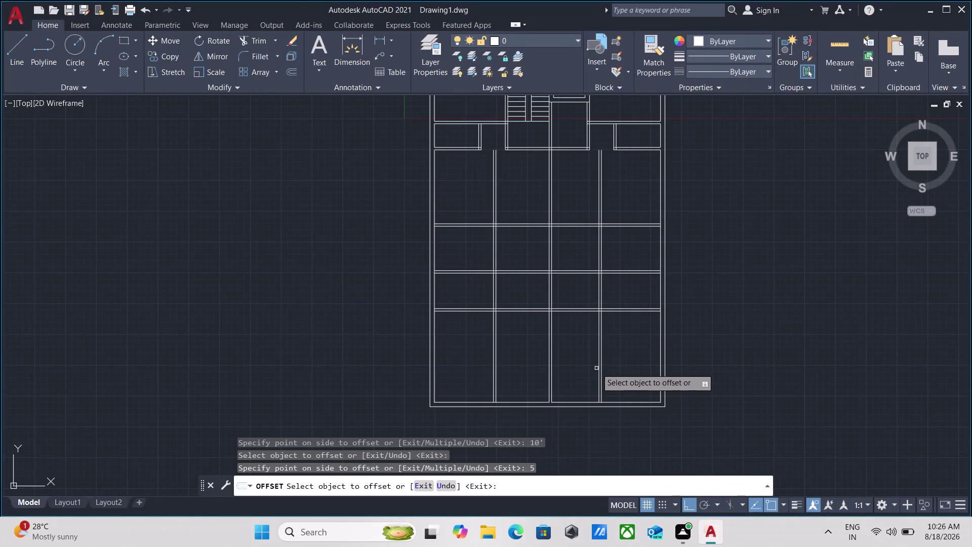
Pan and zoom to centre the central rooms, then cancel the running Offset command.
scroll(down, 3)
scroll(up, 3)
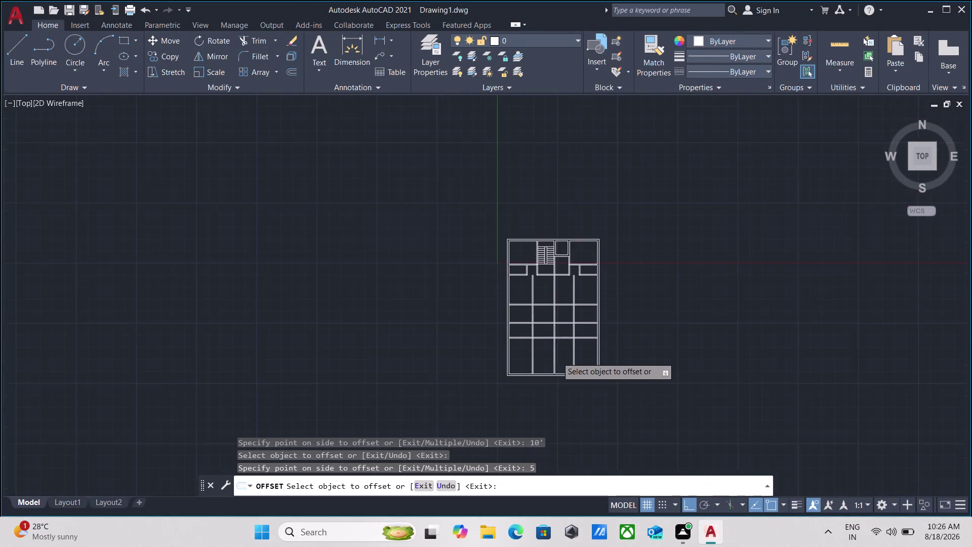
scroll(up, 3)
middle_drag(557, 357, 551, 385)
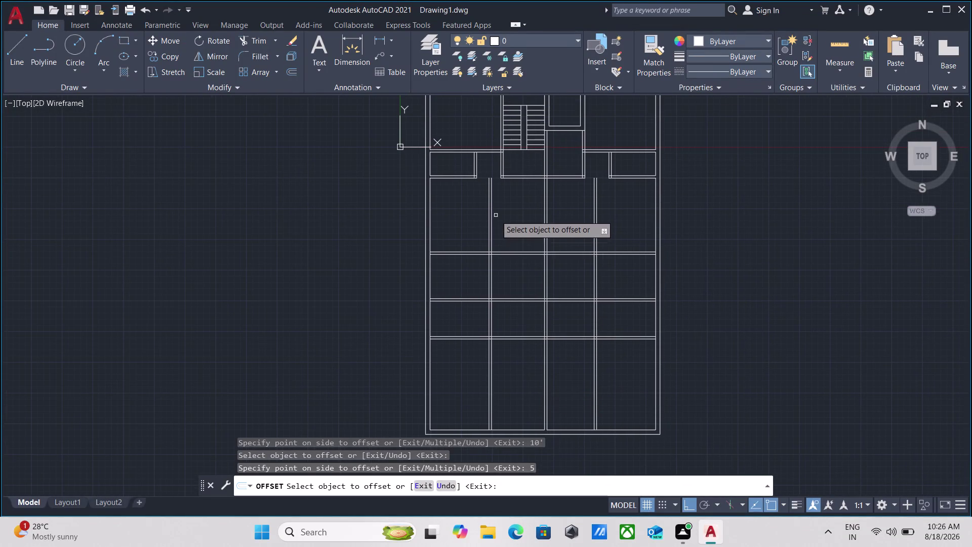
scroll(up, 3)
scroll(down, 3)
middle_drag(496, 216, 486, 236)
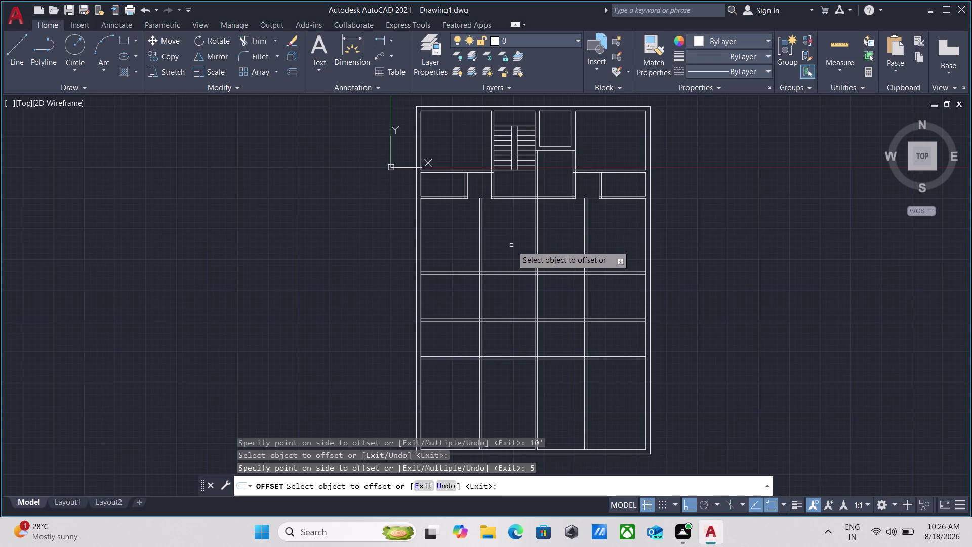
scroll(down, 3)
middle_drag(484, 243, 476, 255)
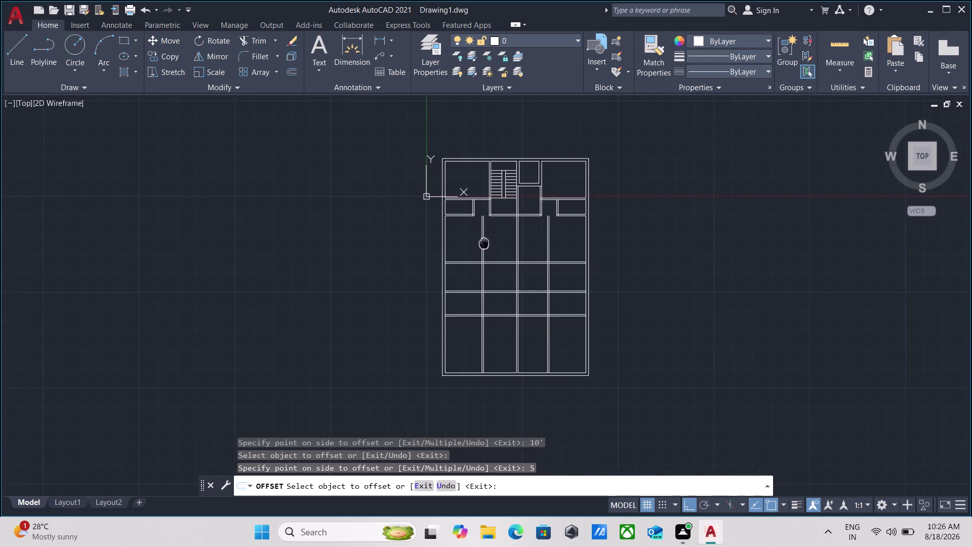
middle_drag(477, 255, 470, 265)
scroll(up, 3)
key(Escape)
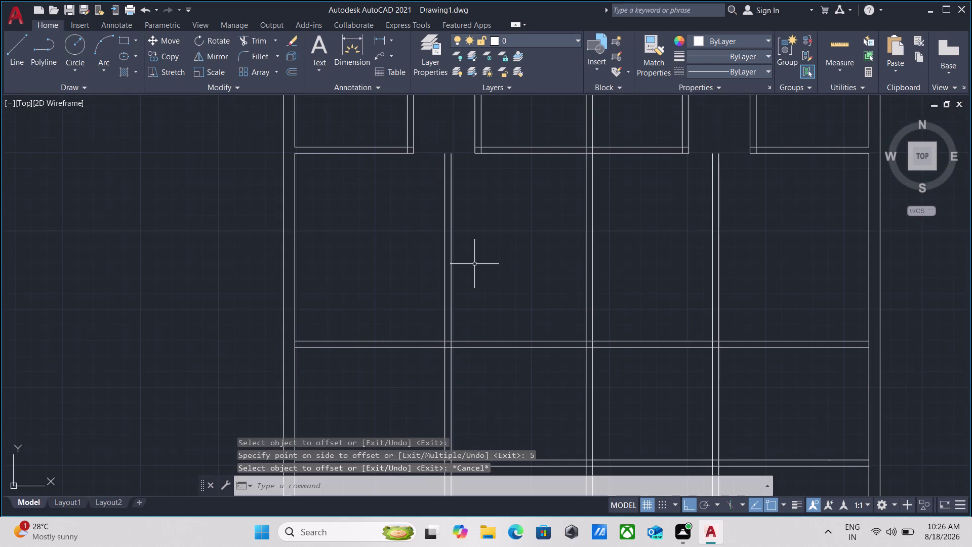
Start TRIM and fence-cut the left and right interior wall lines.
key(r)
key(BackSpace)
key(BackSpace)
text(tr)
key(Return)
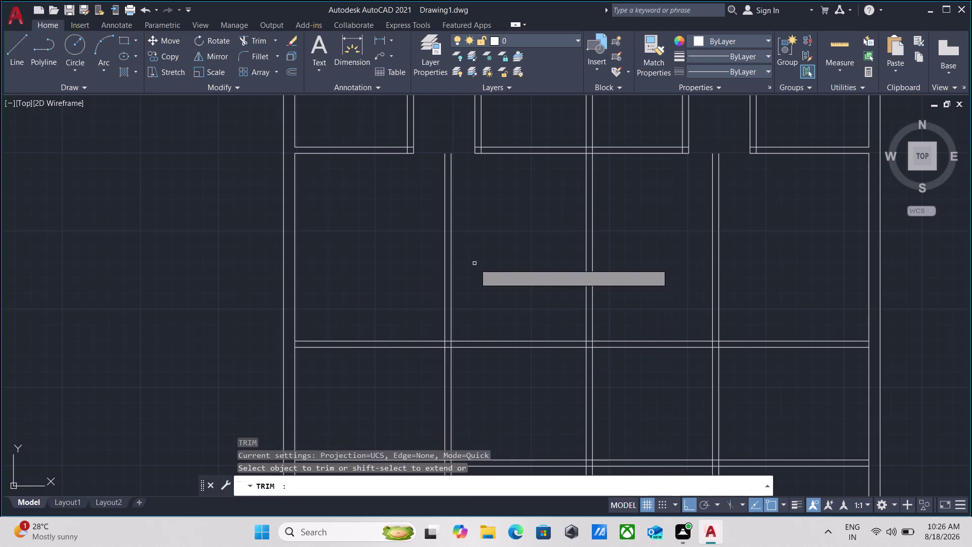
click(475, 263)
click(404, 264)
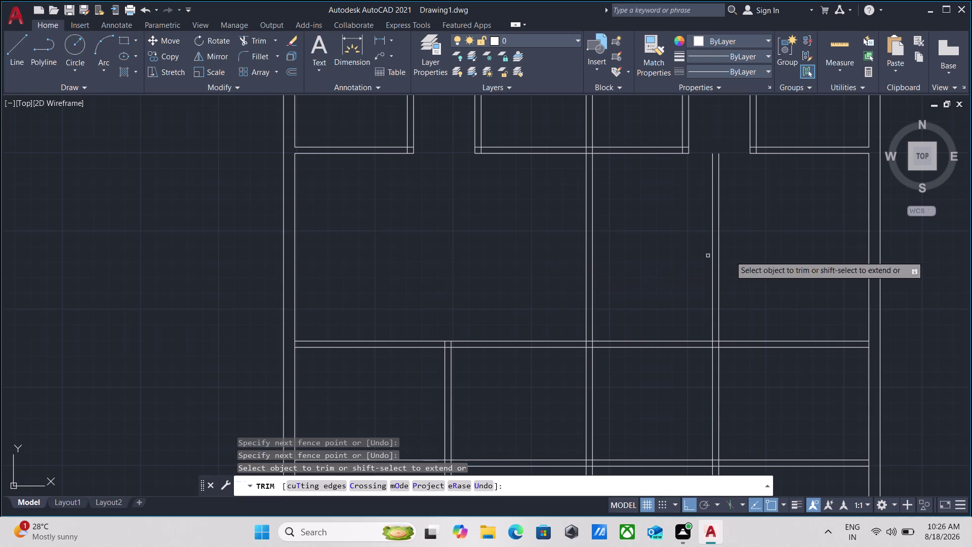
click(762, 255)
click(673, 258)
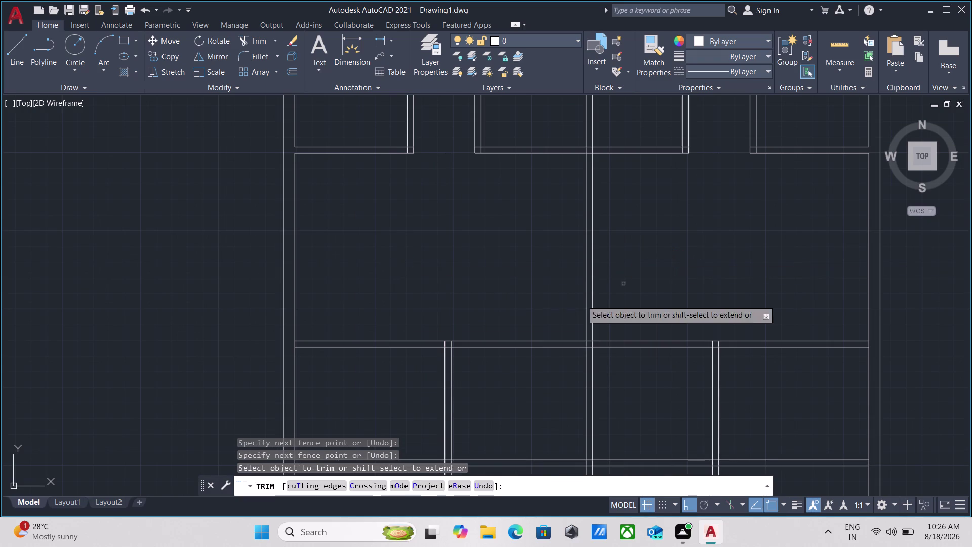
Trim the crossing line in the central room and the junction overlap below, then end Trim.
middle_drag(413, 288, 439, 225)
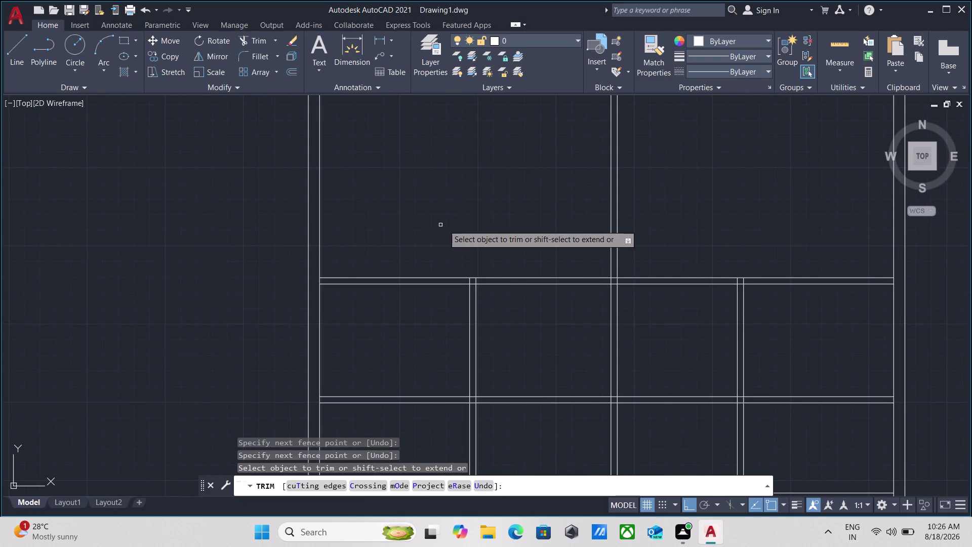
scroll(down, 3)
middle_drag(492, 227, 496, 247)
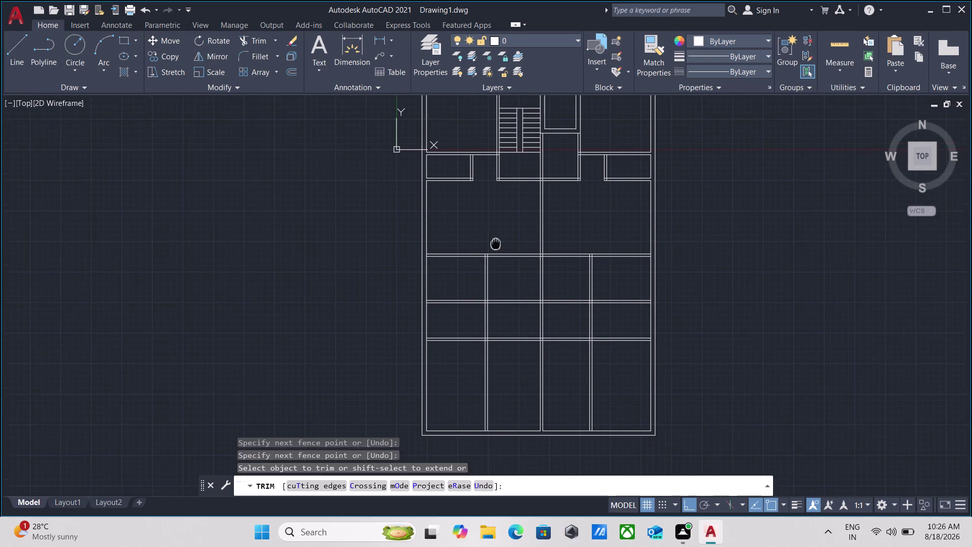
middle_drag(497, 247, 500, 258)
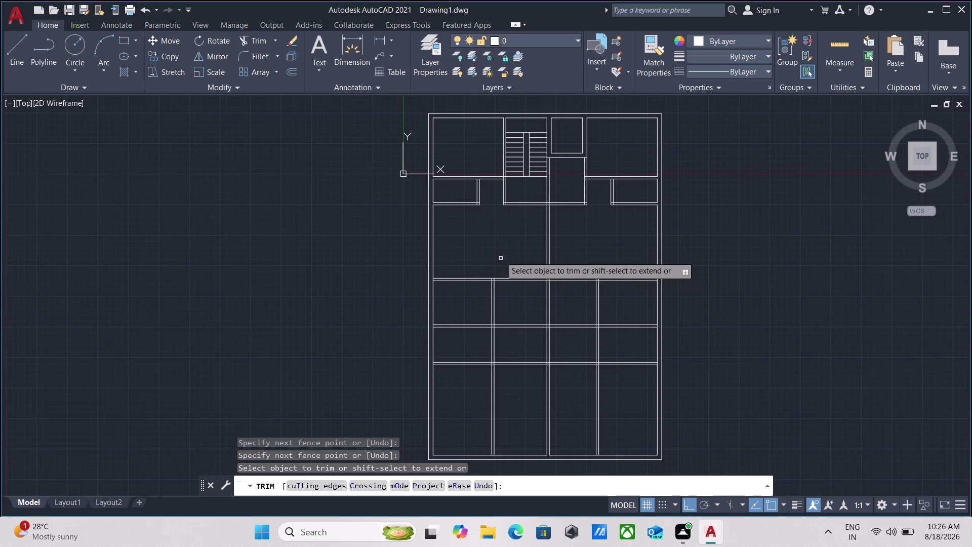
scroll(up, 3)
middle_drag(500, 221, 500, 230)
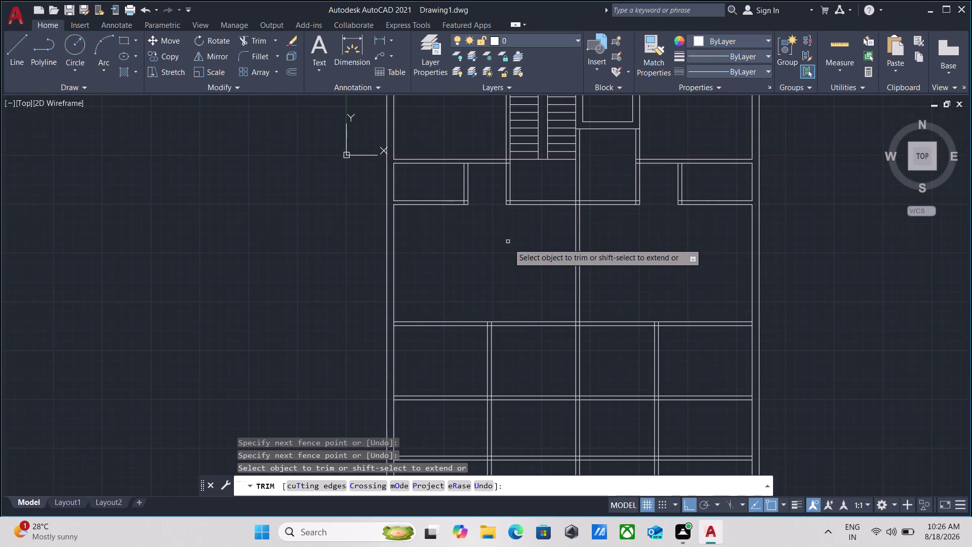
click(520, 302)
click(517, 350)
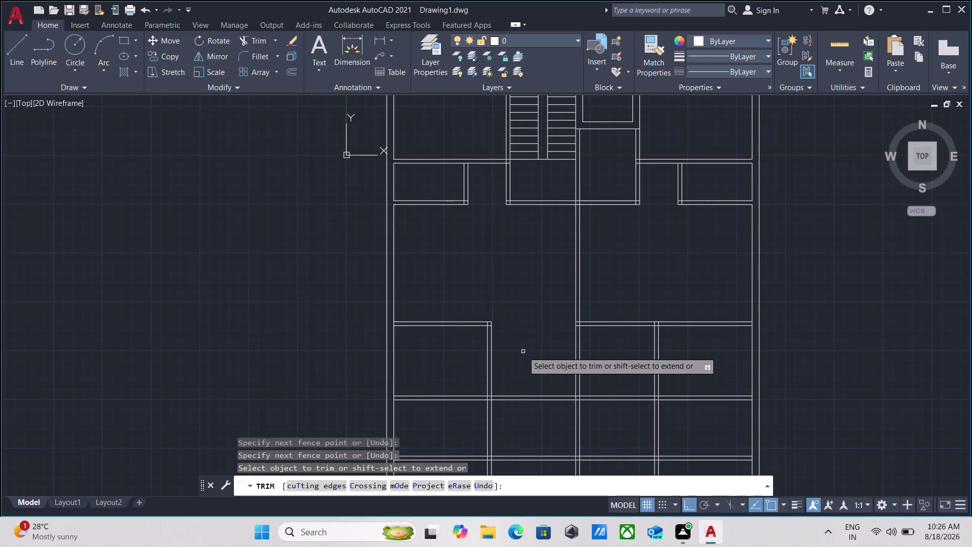
middle_drag(523, 352, 523, 267)
key(Escape)
scroll(up, 3)
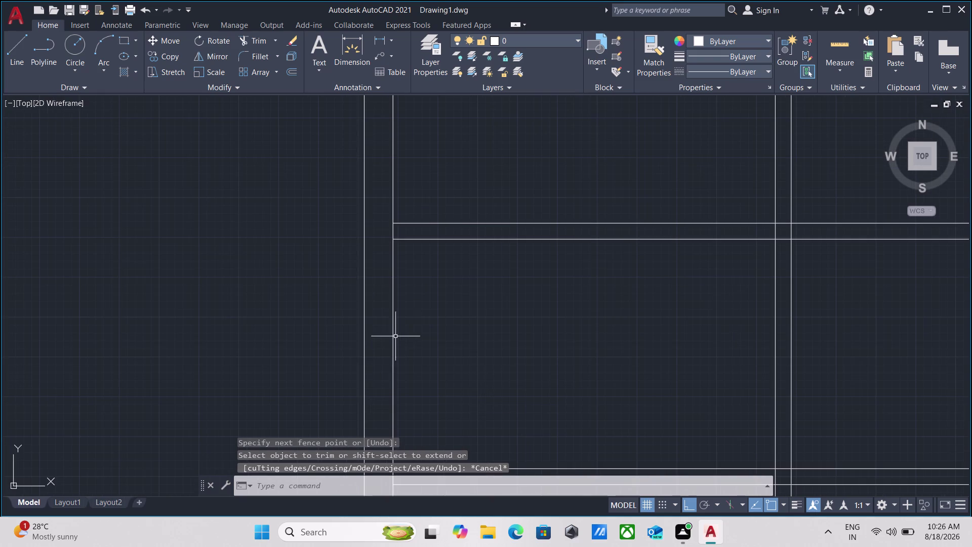
Trim both overlapping segments at the first left-side wall junction.
click(413, 331)
key(Escape)
scroll(down, 3)
scroll(down, 3)
middle_click(421, 327)
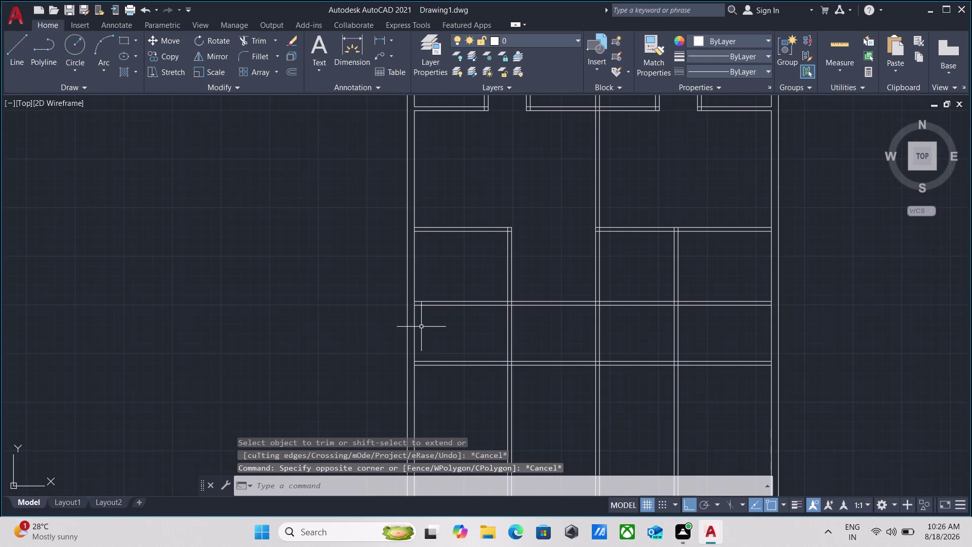
text(tr)
key(Return)
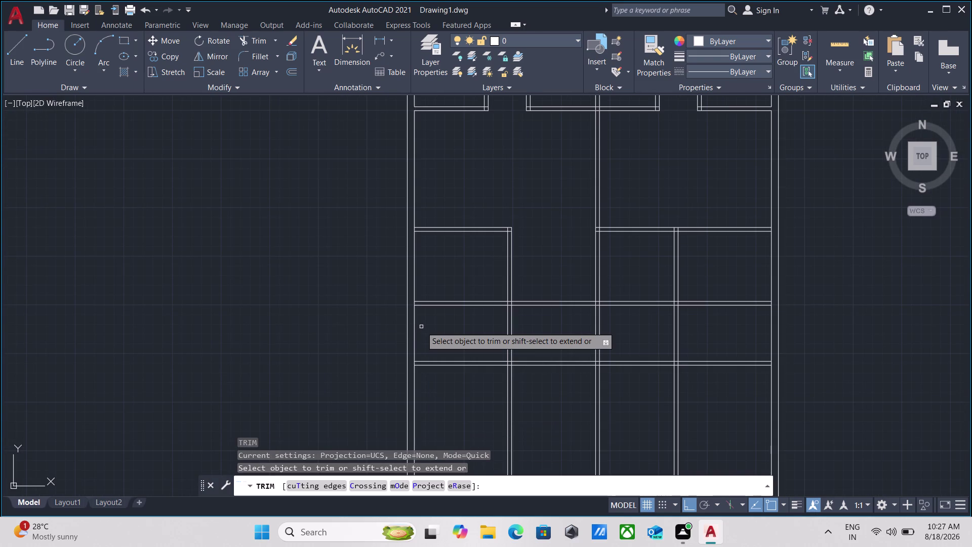
scroll(up, 3)
scroll(up, 3)
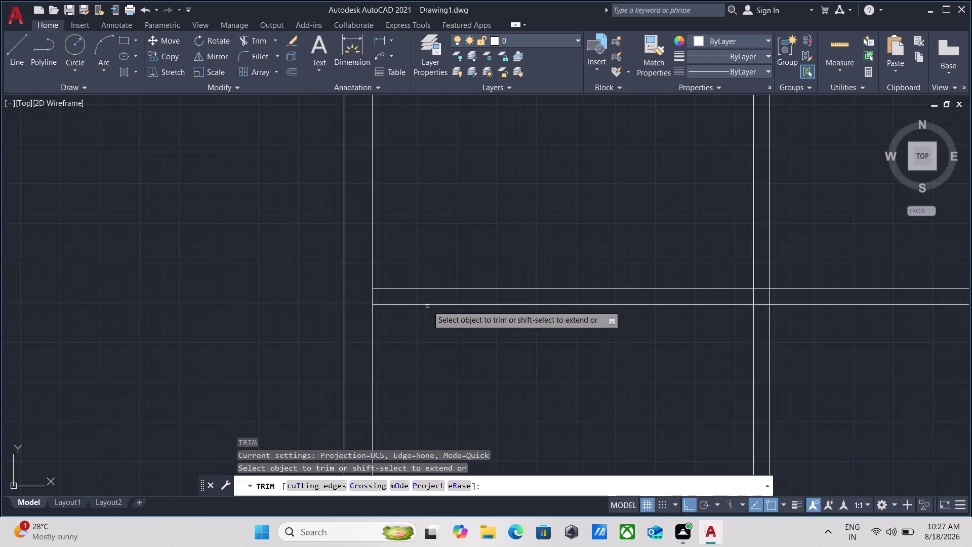
scroll(up, 3)
click(309, 296)
click(214, 286)
key(Escape)
Trim both overlapping segments at the next left-side wall junction.
scroll(down, 3)
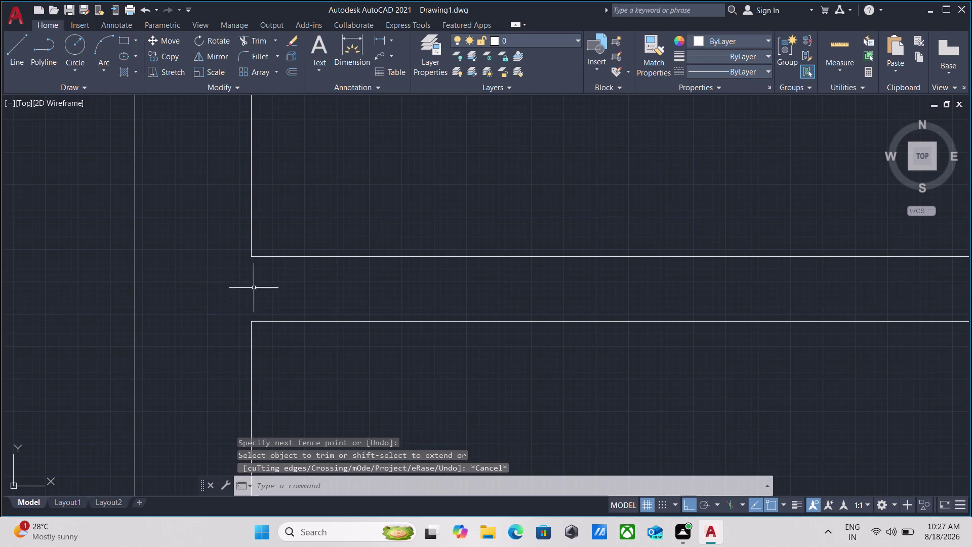
scroll(down, 3)
middle_drag(347, 380, 375, 260)
scroll(up, 3)
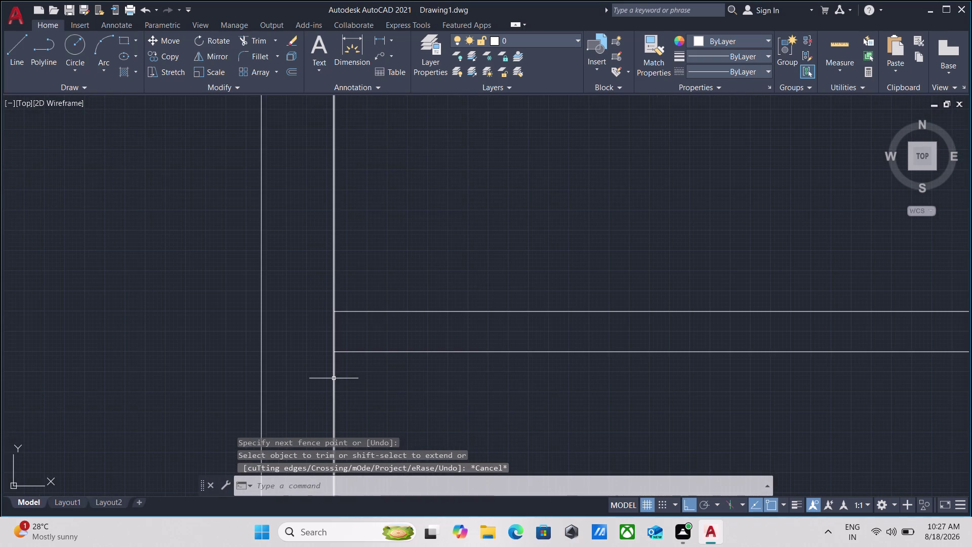
text(tr)
key(Return)
scroll(up, 3)
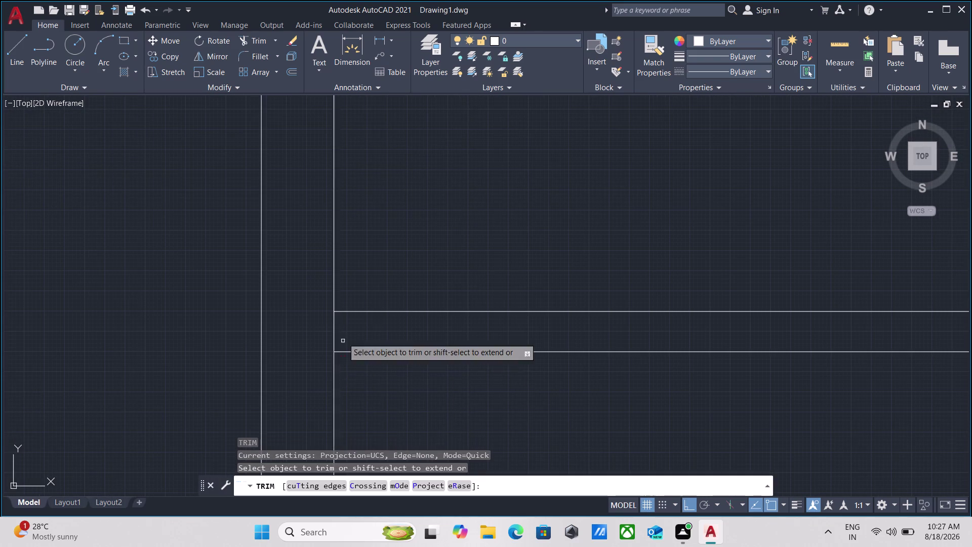
click(343, 327)
click(254, 314)
key(Escape)
Select lines beside the left wall and begin an offset, picking the distance's first point.
scroll(down, 3)
middle_drag(423, 215, 413, 244)
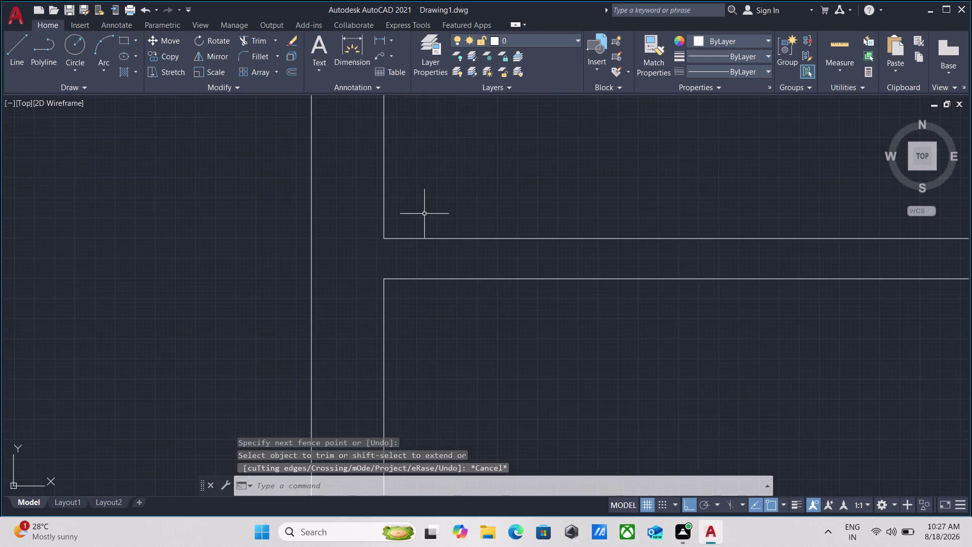
middle_drag(412, 243, 410, 266)
scroll(down, 3)
scroll(down, 3)
middle_drag(423, 239, 390, 330)
click(387, 312)
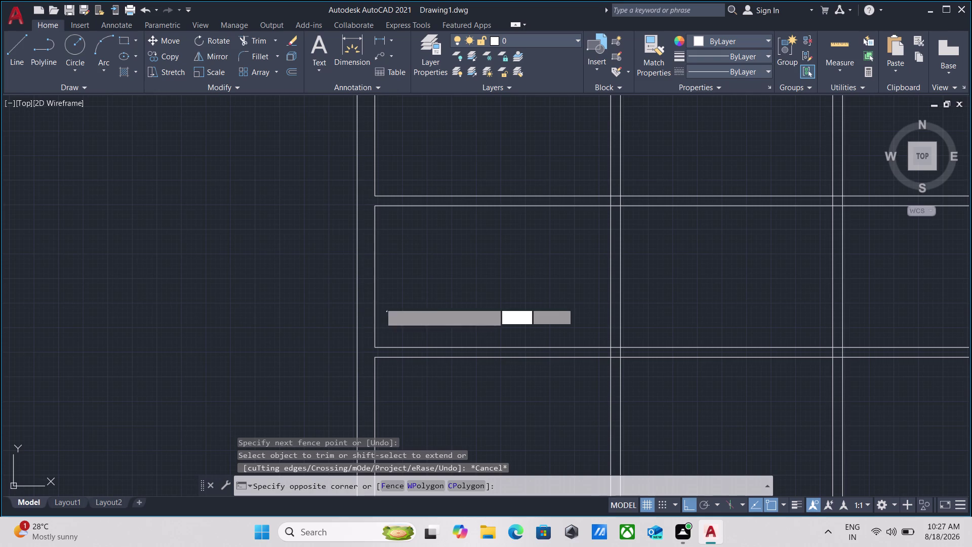
click(369, 282)
key(o)
key(Return)
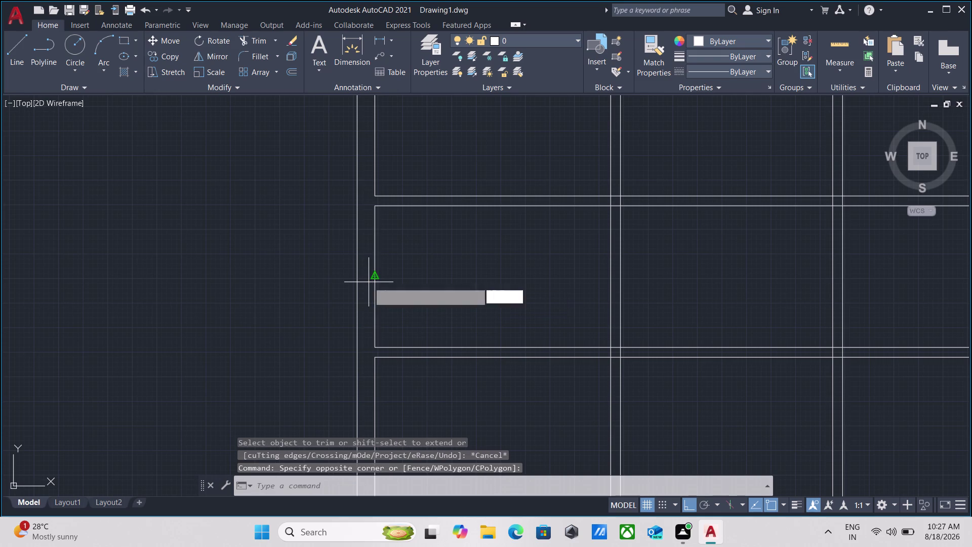
click(376, 276)
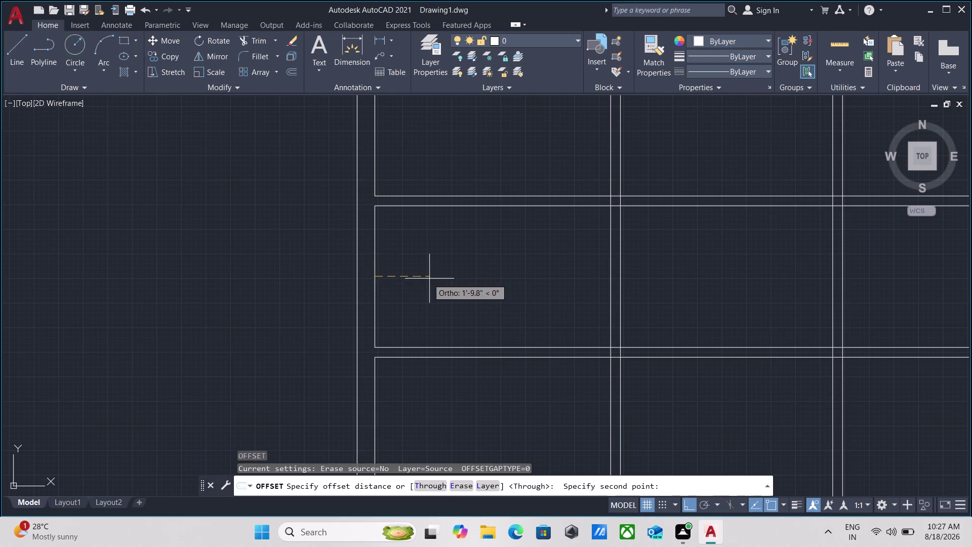
click(430, 279)
key(6)
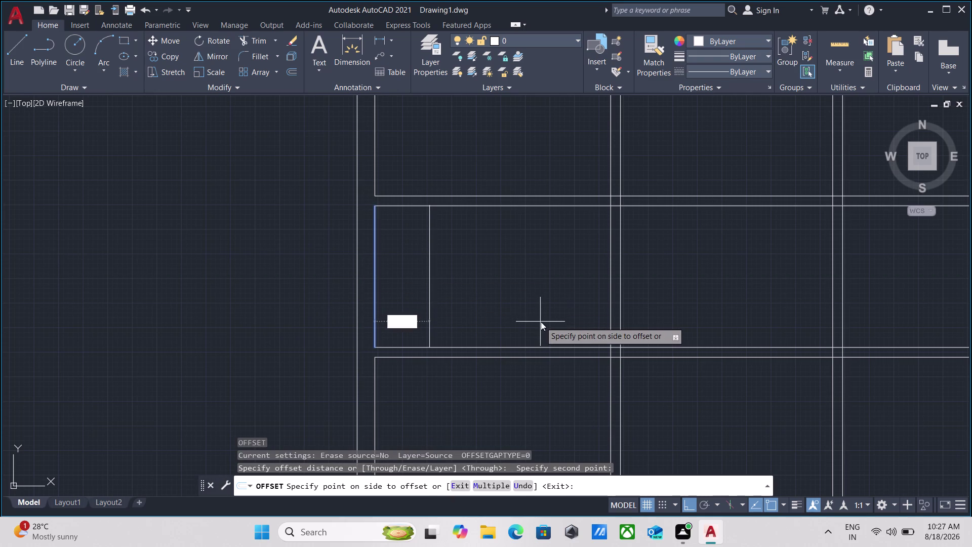
key(apostrophe)
key(Return)
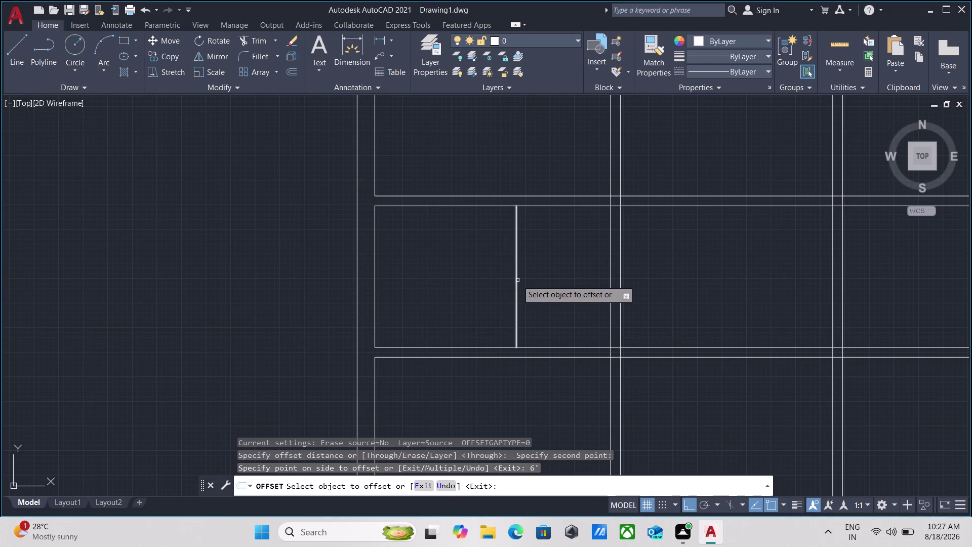
click(518, 280)
key(5)
key(Return)
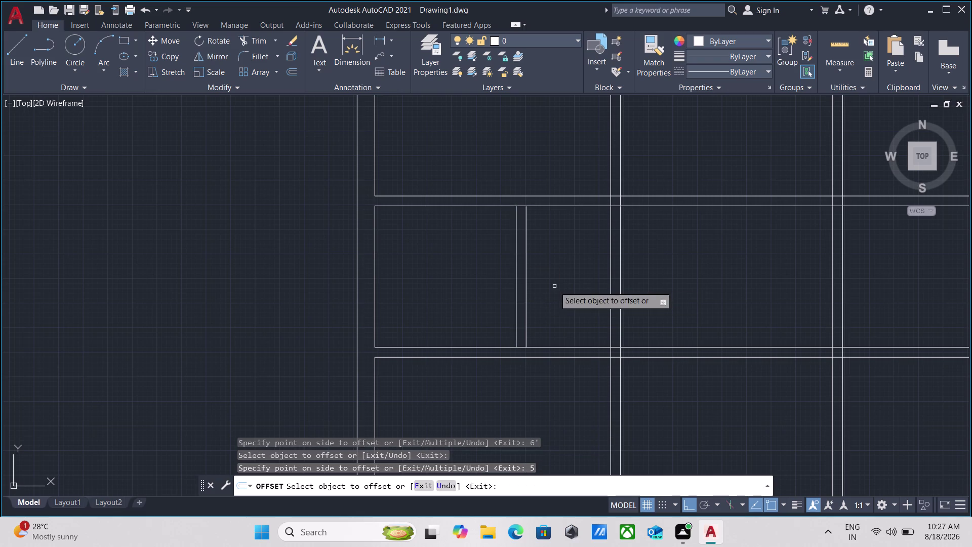
middle_drag(541, 281, 529, 303)
scroll(down, 3)
middle_drag(530, 301, 492, 314)
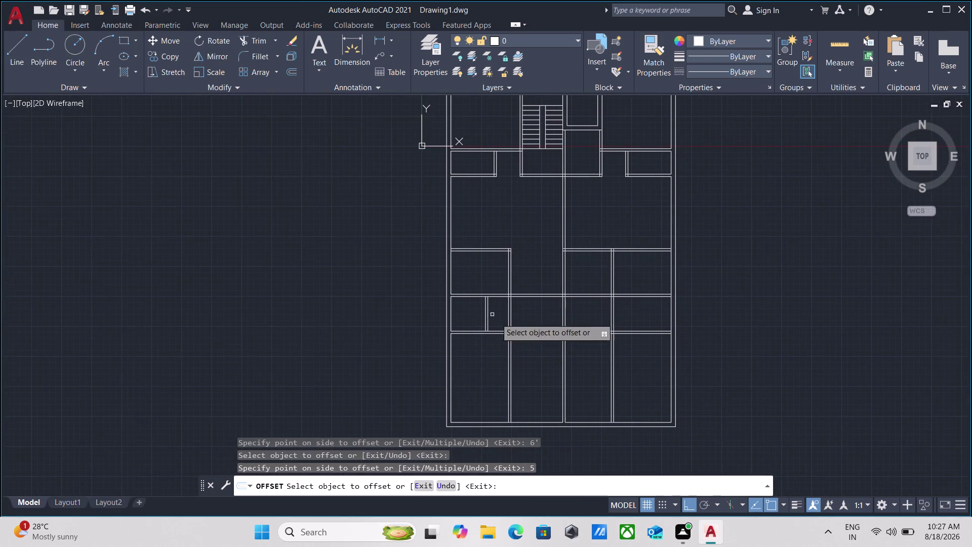
scroll(up, 3)
middle_drag(662, 305, 629, 312)
key(Escape)
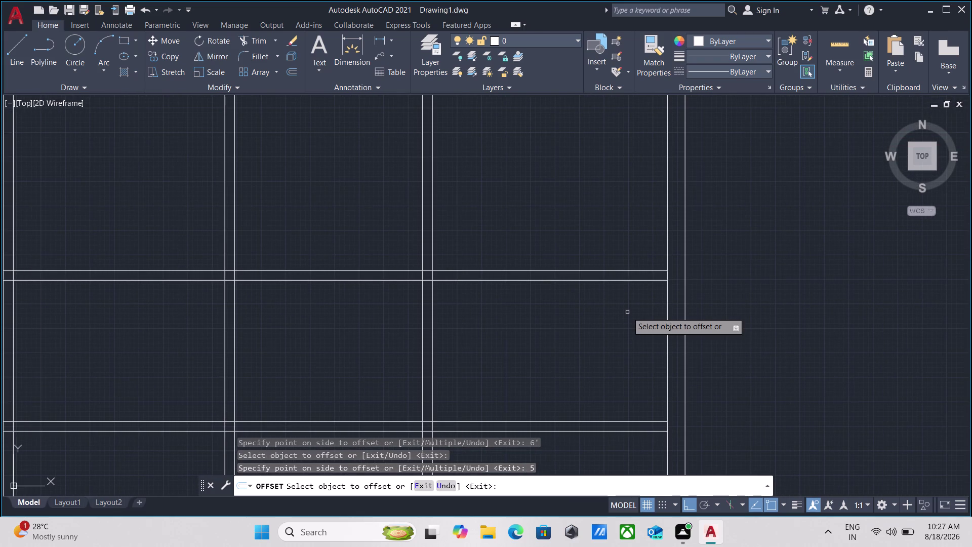
text(tr)
key(Return)
scroll(up, 3)
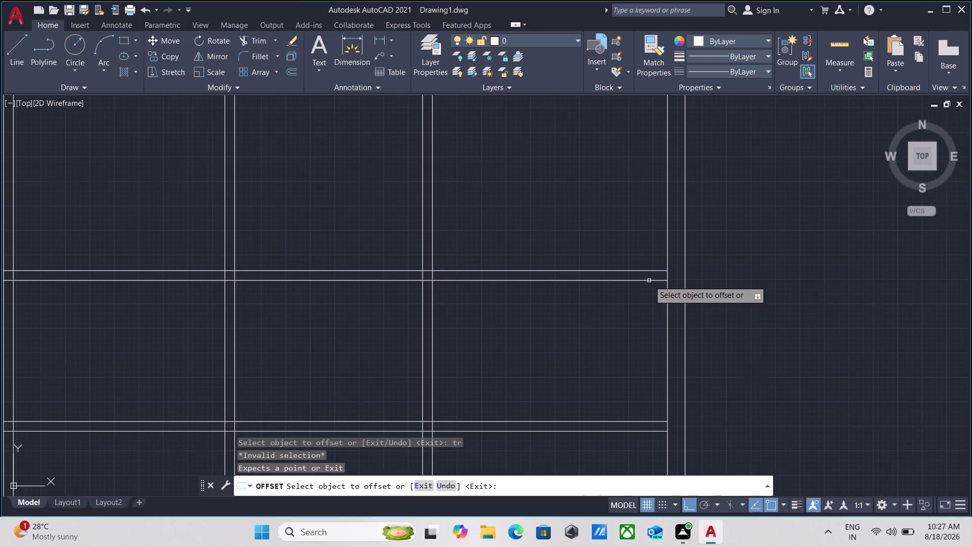
scroll(up, 3)
click(798, 239)
click(707, 238)
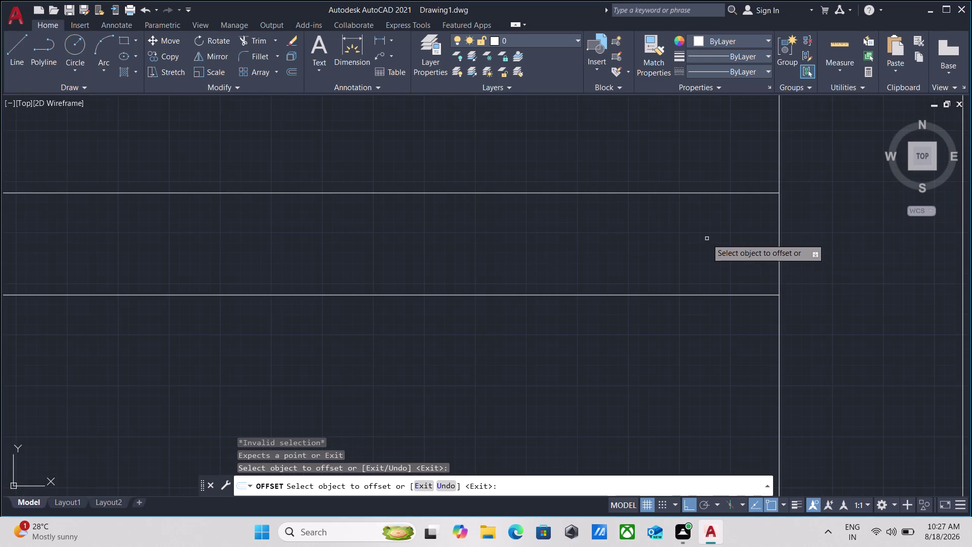
click(722, 238)
key(Escape)
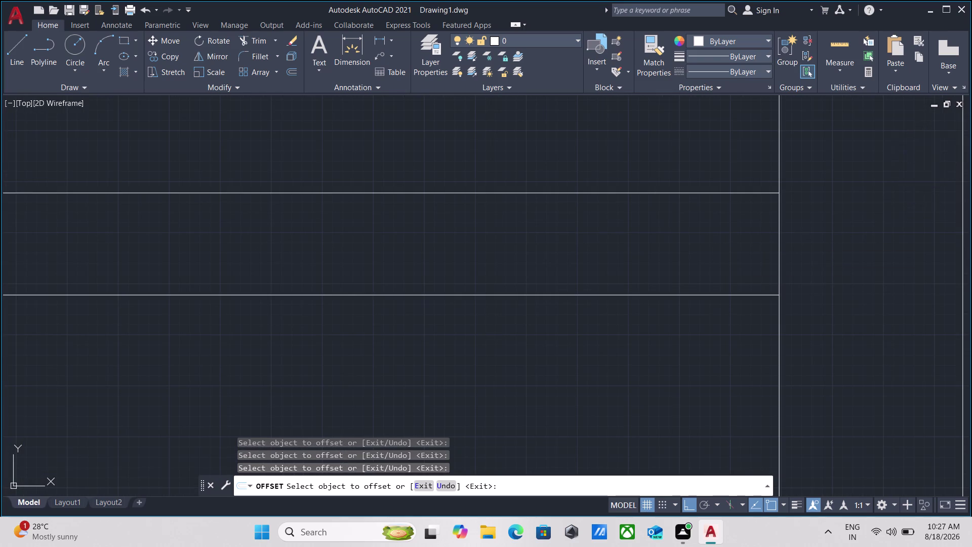
scroll(down, 3)
scroll(down, 3)
scroll(down, 3)
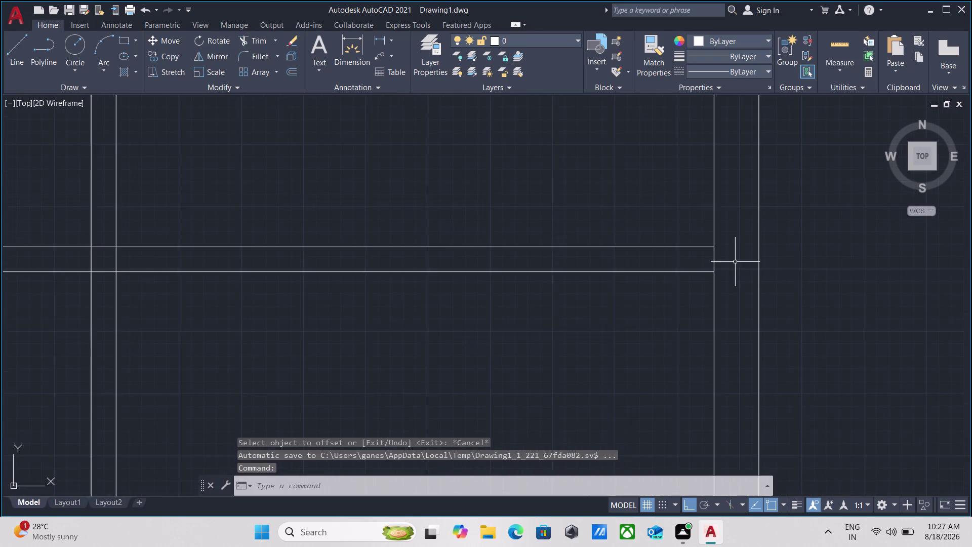
Attempt fence trims across the wall lines near the wall ends, then cancel.
scroll(down, 3)
scroll(up, 3)
scroll(up, 3)
middle_drag(678, 297, 612, 325)
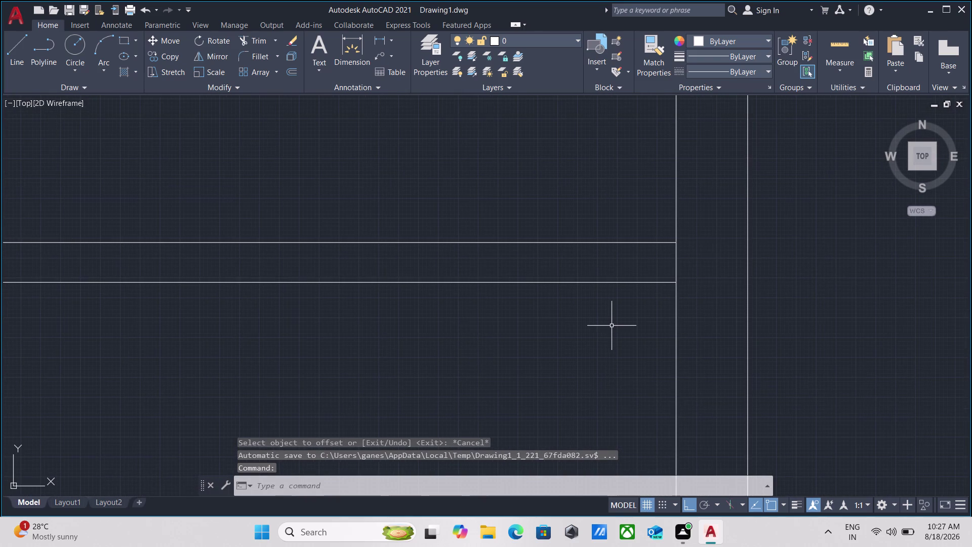
text(tr)
key(Return)
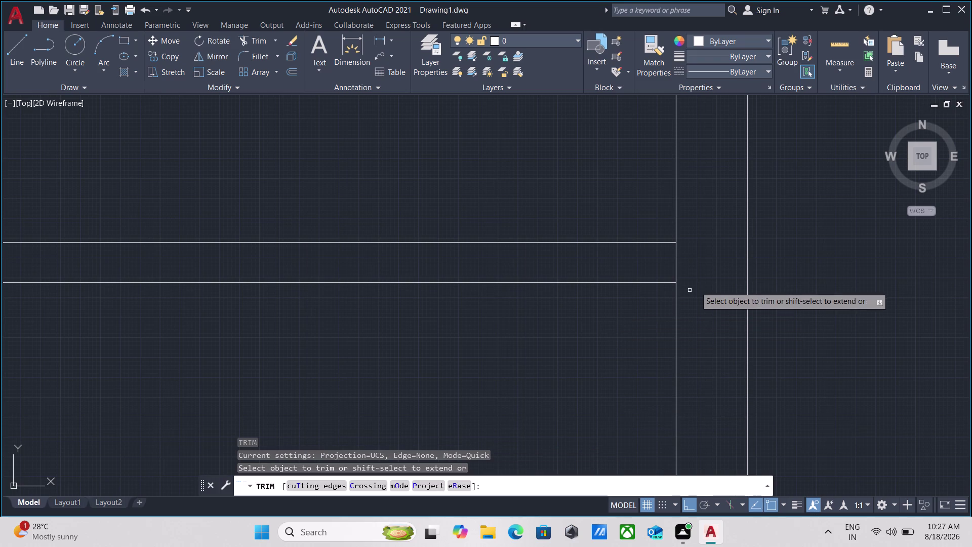
click(690, 260)
click(636, 262)
scroll(down, 3)
scroll(down, 3)
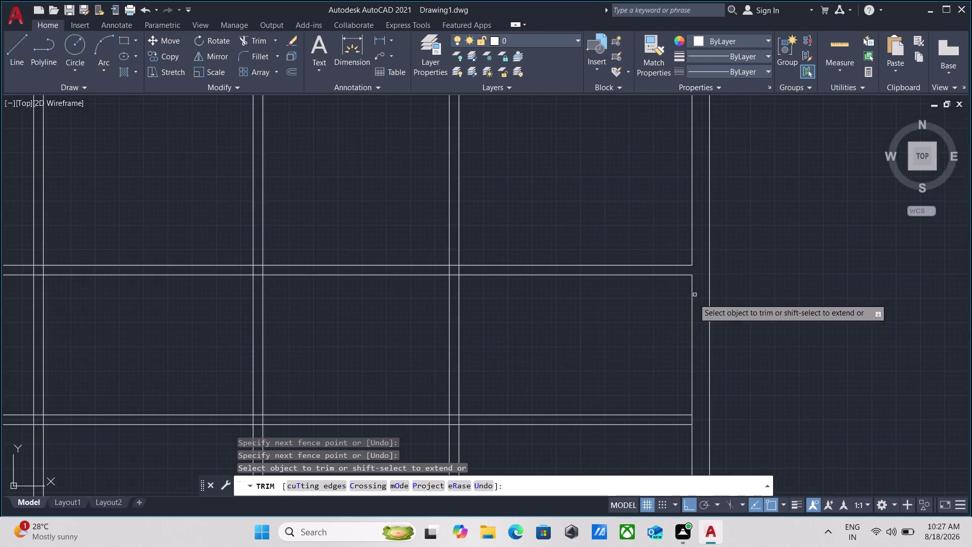
scroll(up, 3)
scroll(up, 3)
click(763, 340)
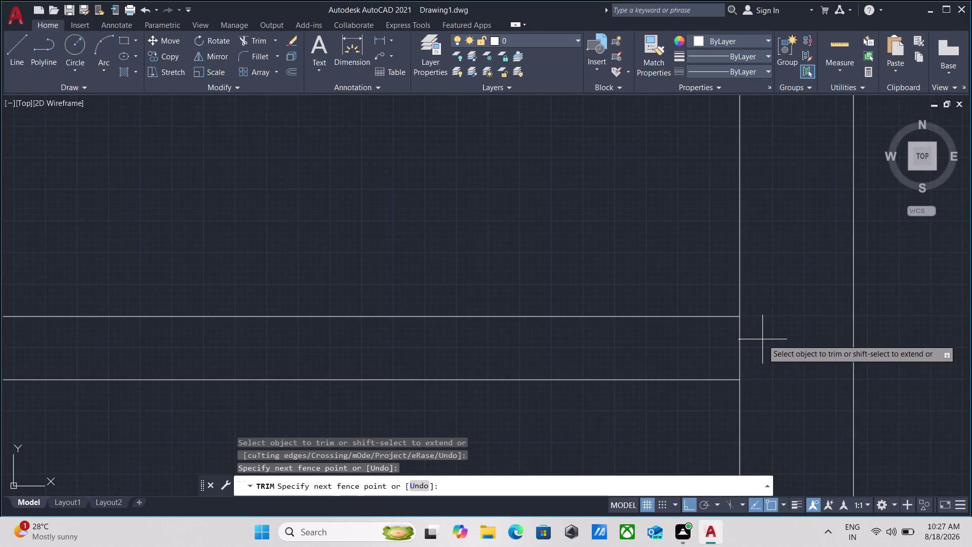
click(689, 347)
key(Escape)
Select the vertical wall end line to offset from.
scroll(down, 3)
scroll(down, 3)
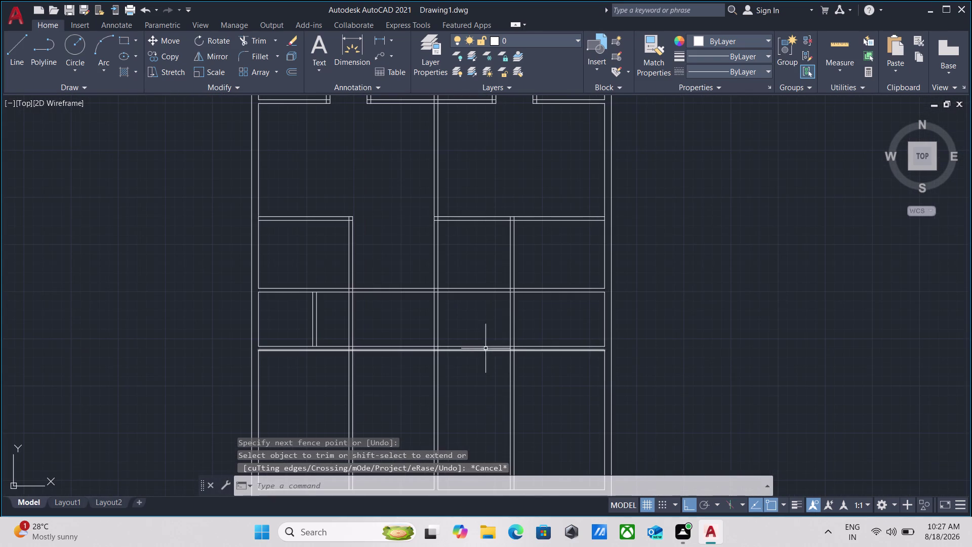
scroll(up, 3)
scroll(up, 3)
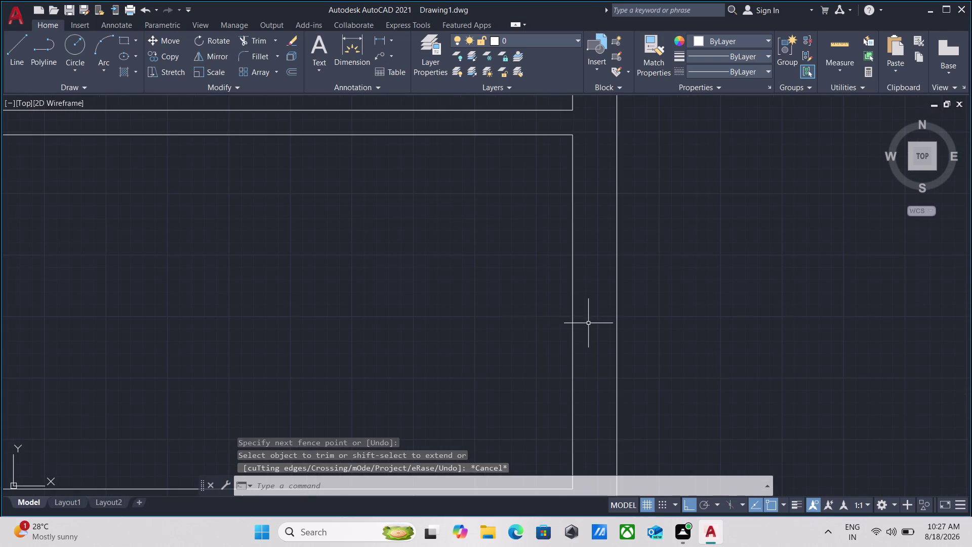
click(589, 323)
click(498, 299)
scroll(down, 3)
middle_drag(434, 317, 460, 327)
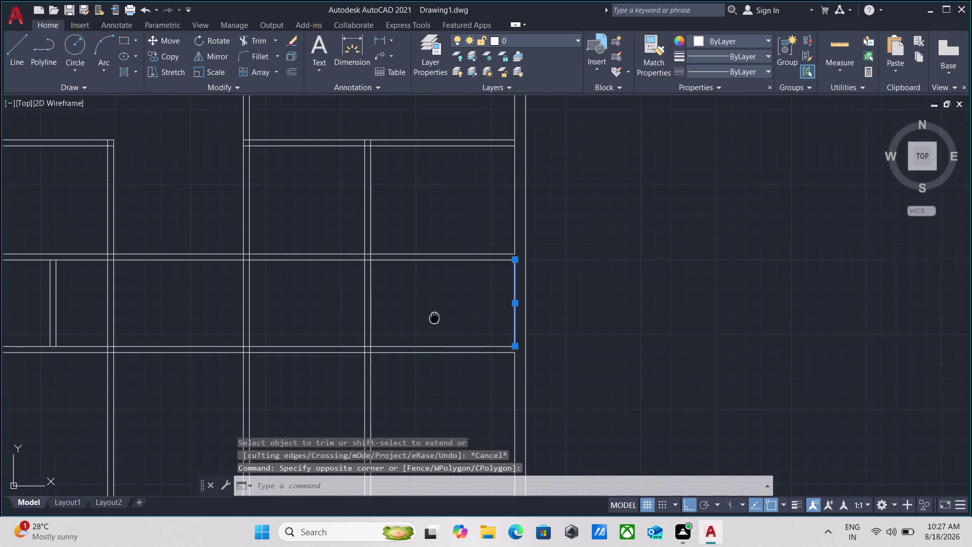
middle_drag(459, 326, 460, 327)
Offset the wall end line 6' left, then offset that jamb line 5 further left.
key(o)
key(Return)
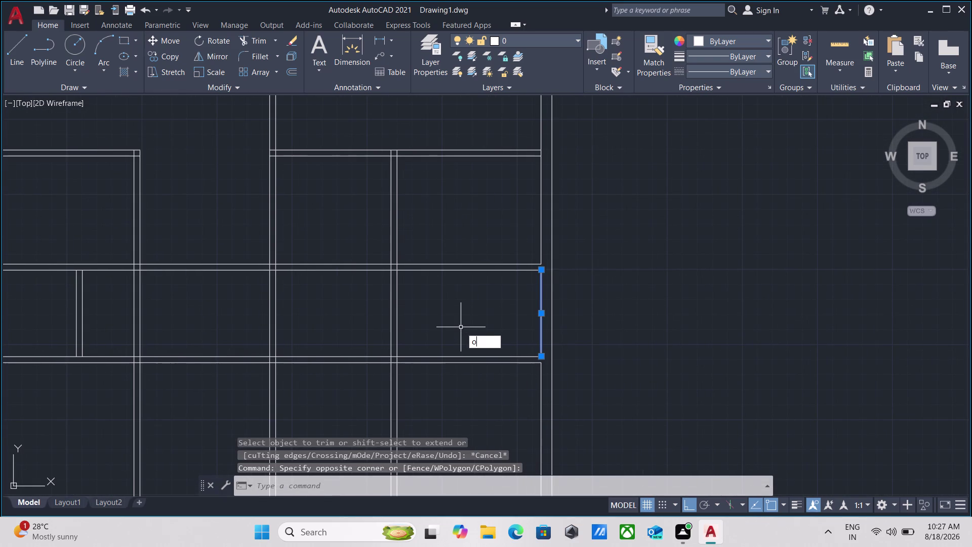
click(541, 306)
click(476, 315)
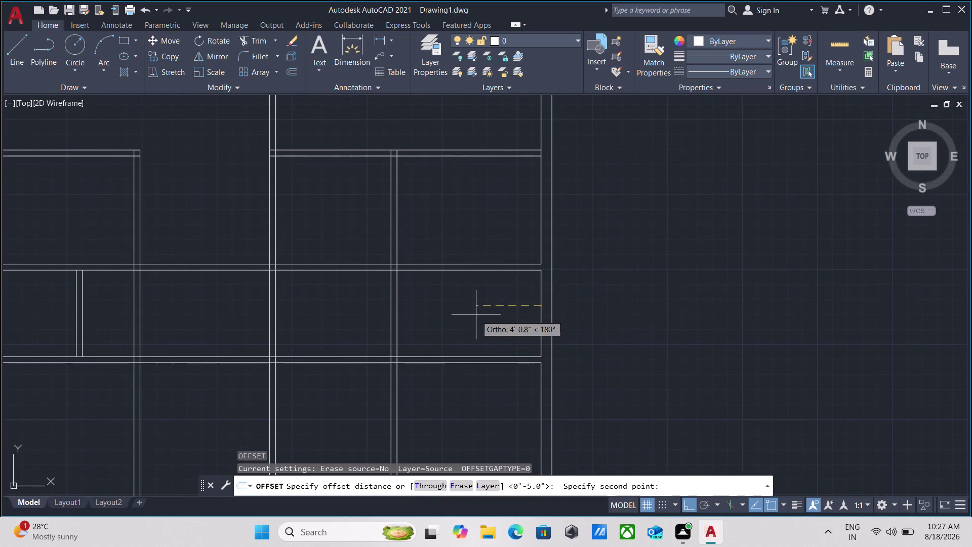
text(6)
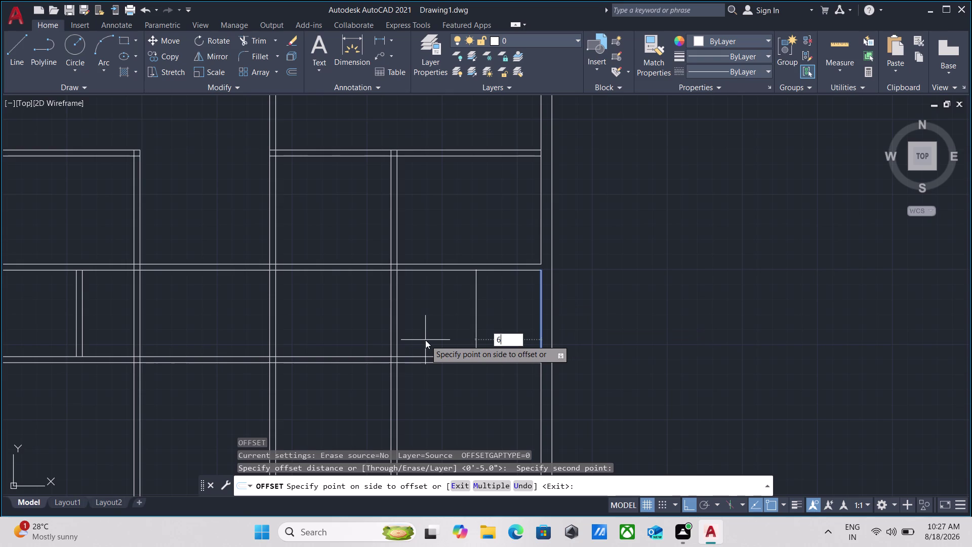
text(')
key(Return)
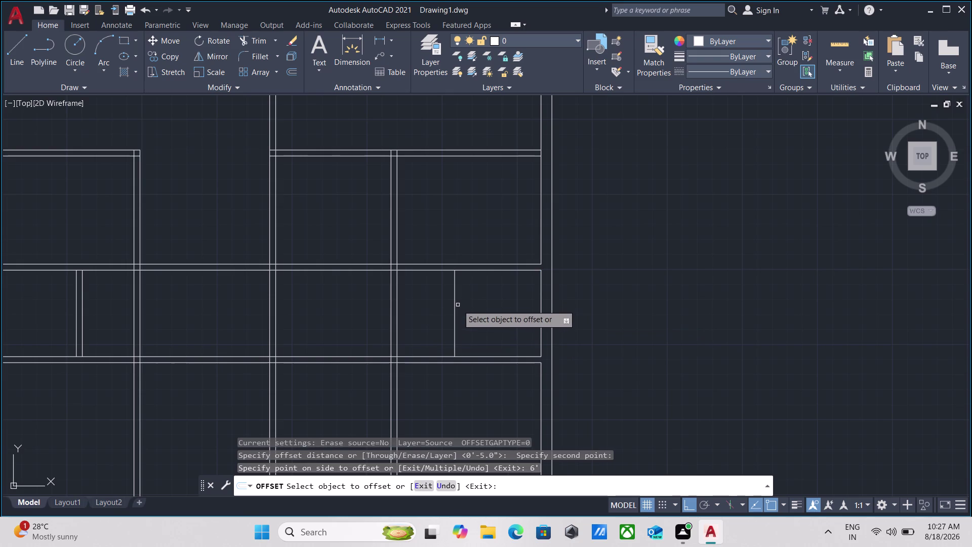
click(454, 307)
key(5)
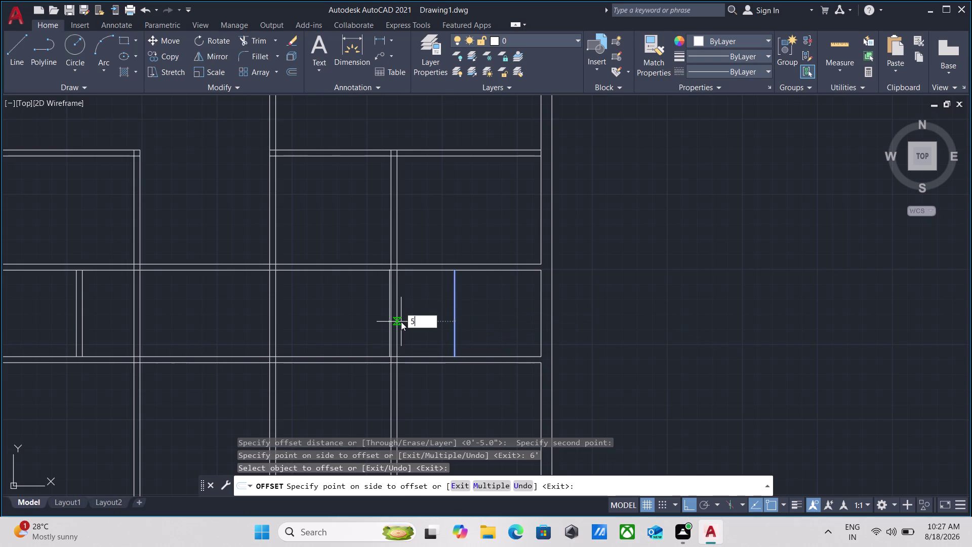
key(Return)
middle_drag(409, 302, 420, 376)
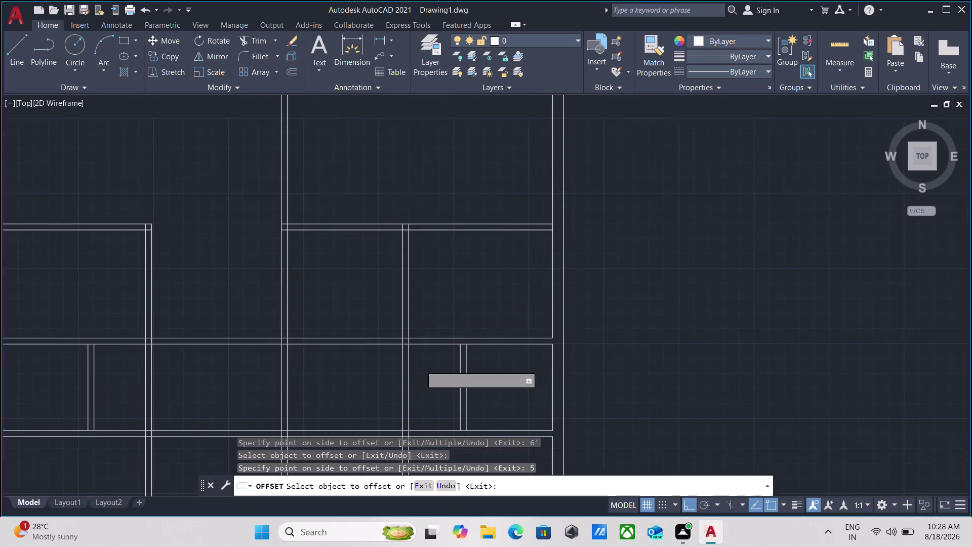
key(Escape)
Start a trim fence across the new door opening.
text(tr)
key(Return)
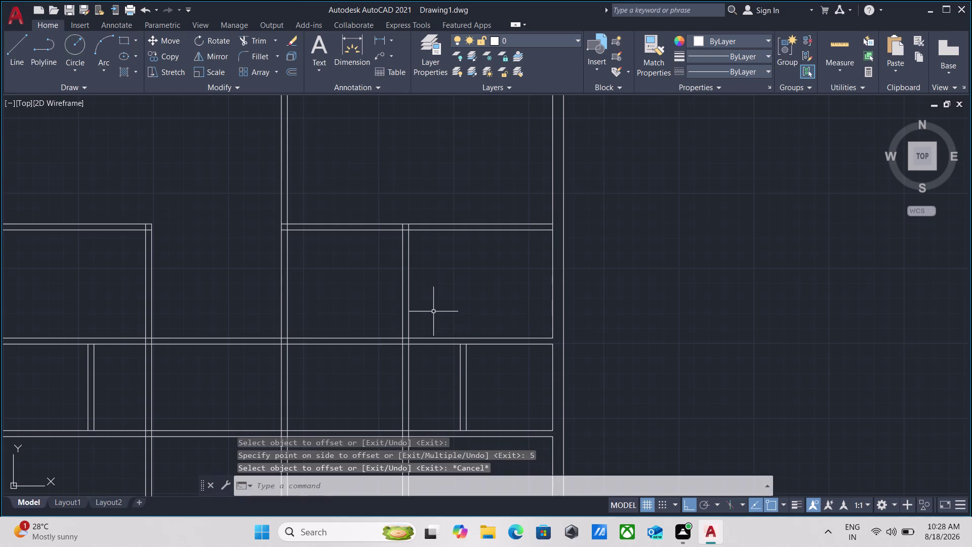
click(373, 209)
Cut the wall lines between the jamb lines of the first openings, removing leftover segments.
click(358, 273)
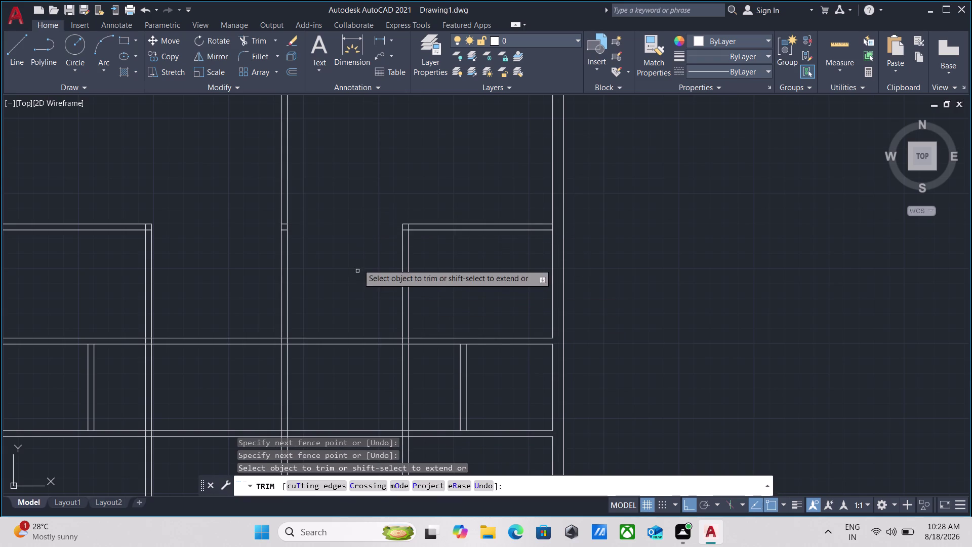
scroll(down, 3)
middle_drag(344, 272, 382, 250)
middle_drag(381, 250, 421, 262)
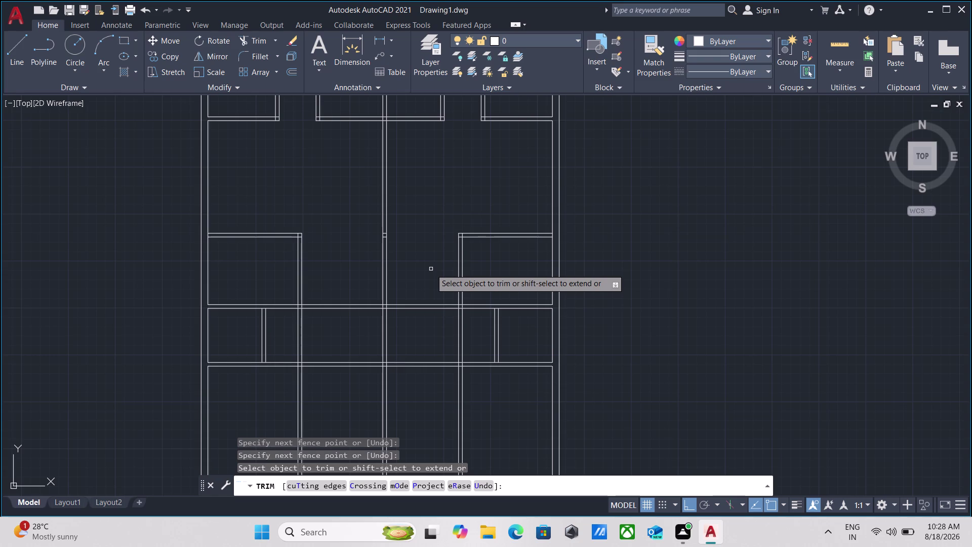
click(431, 268)
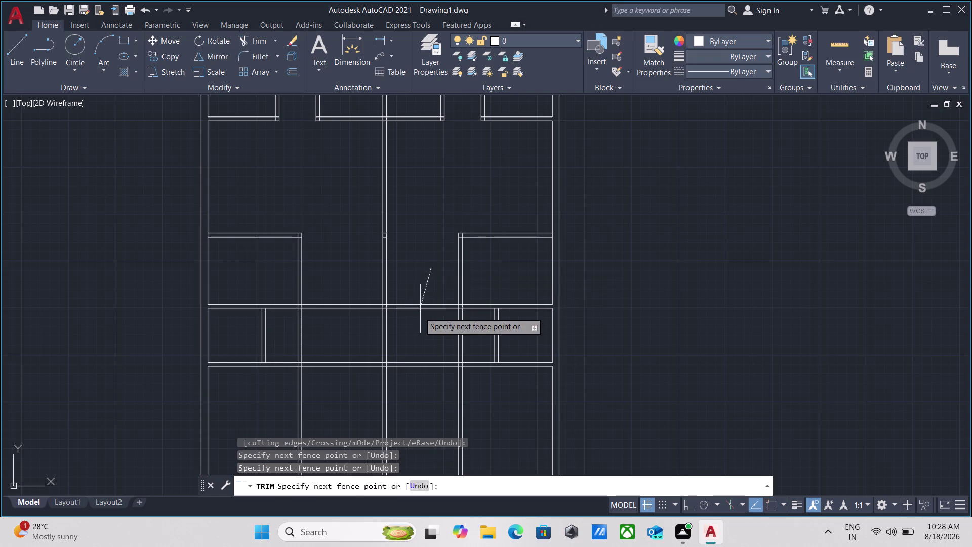
click(427, 336)
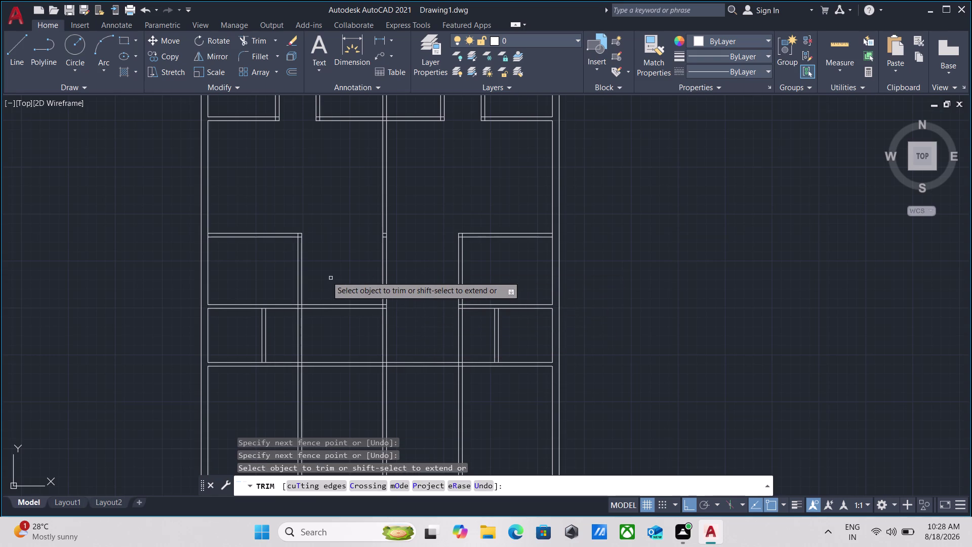
click(321, 338)
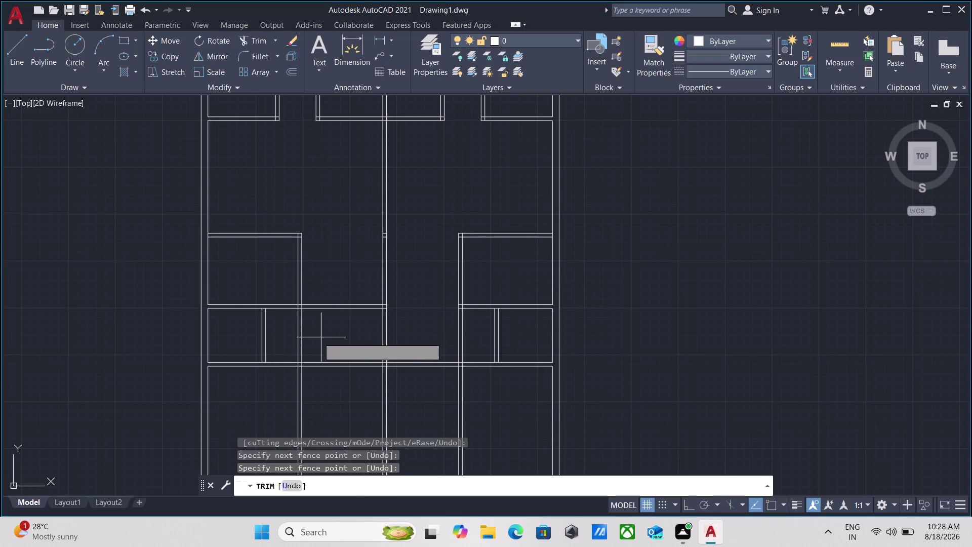
click(288, 331)
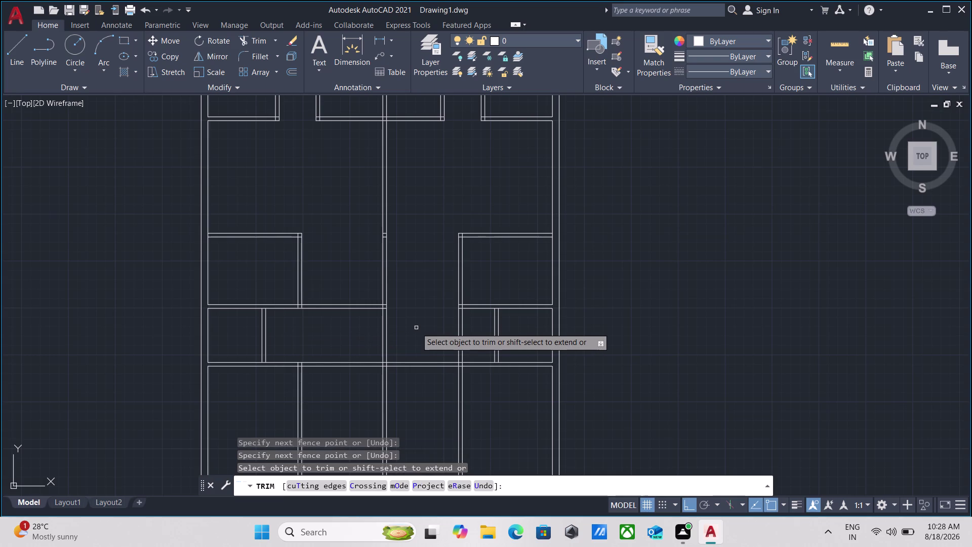
click(427, 326)
click(475, 331)
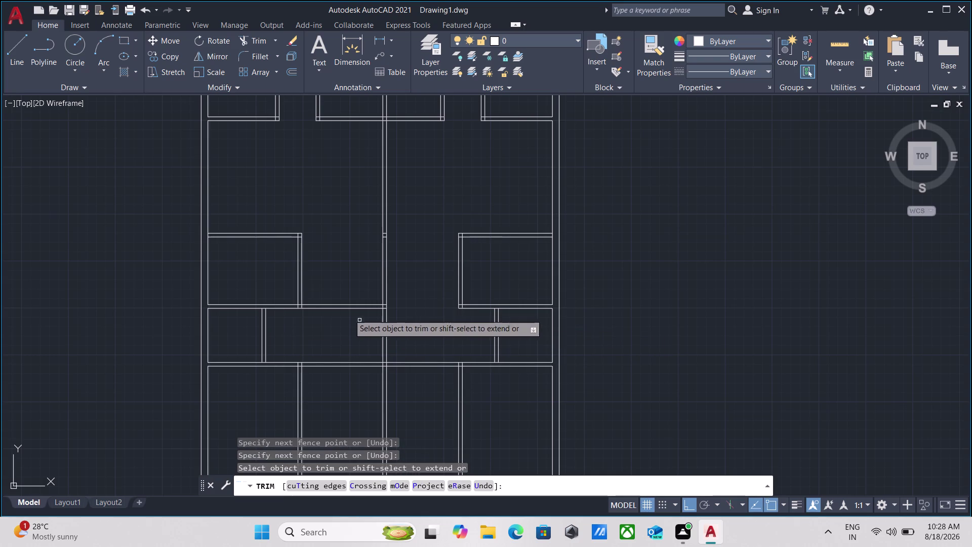
click(359, 266)
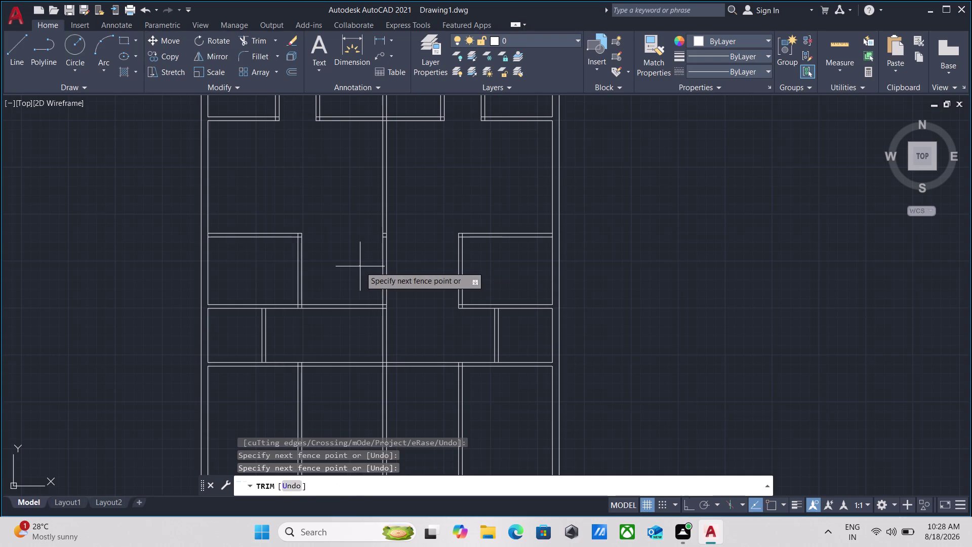
Trim across the next opening and remove the two stray jamb line segments.
click(349, 327)
scroll(up, 3)
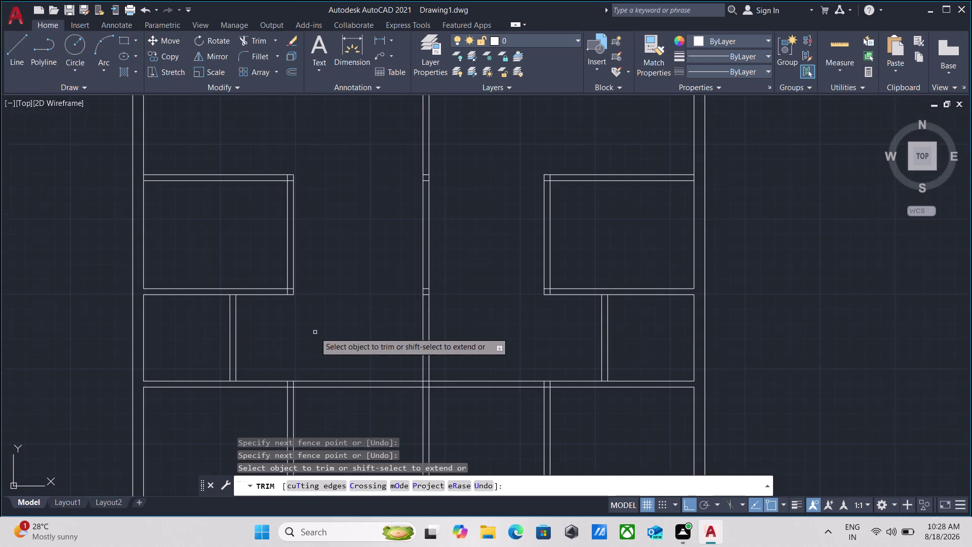
middle_drag(317, 332, 395, 326)
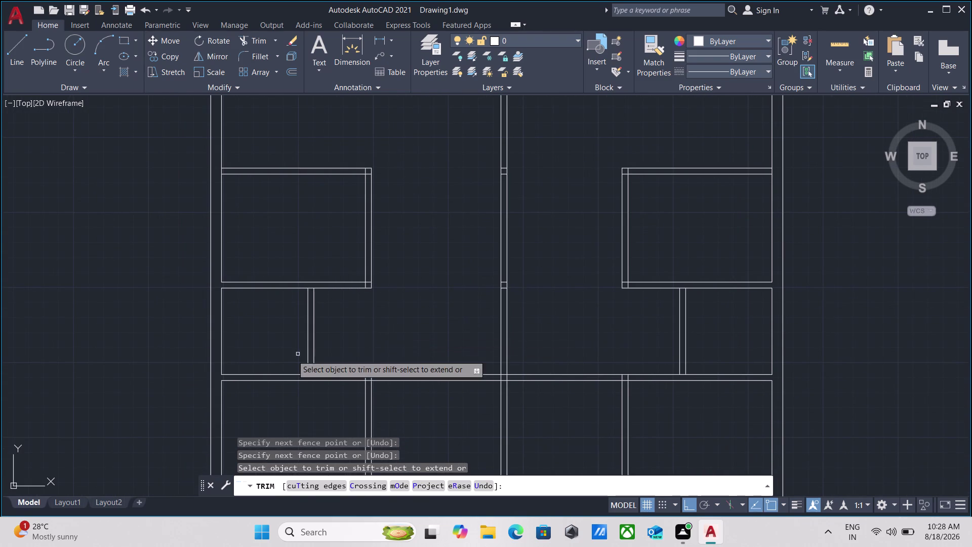
click(313, 362)
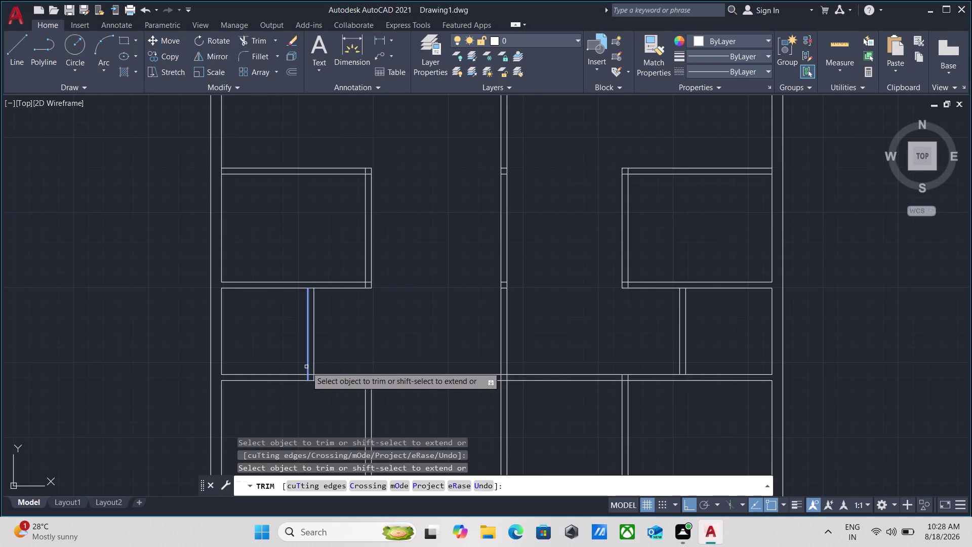
click(306, 367)
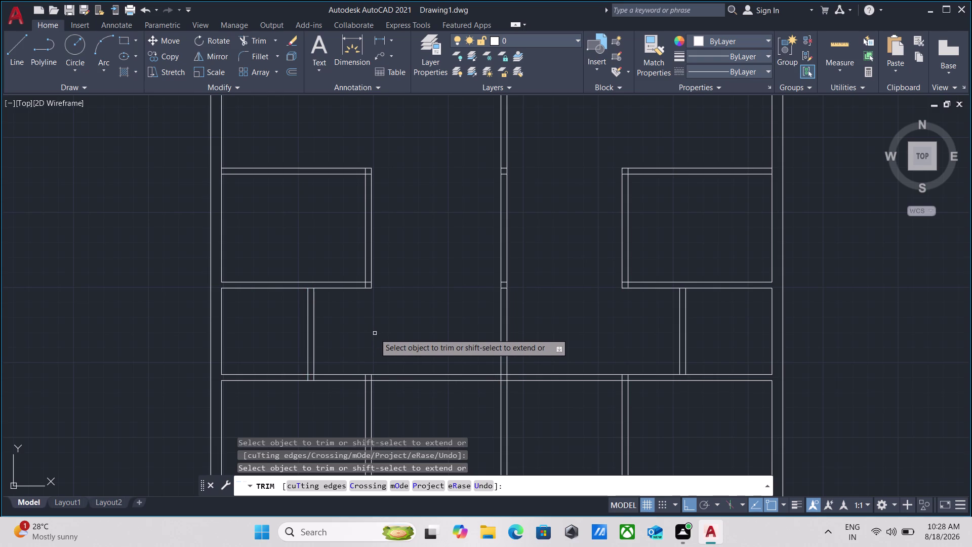
middle_drag(331, 402, 339, 345)
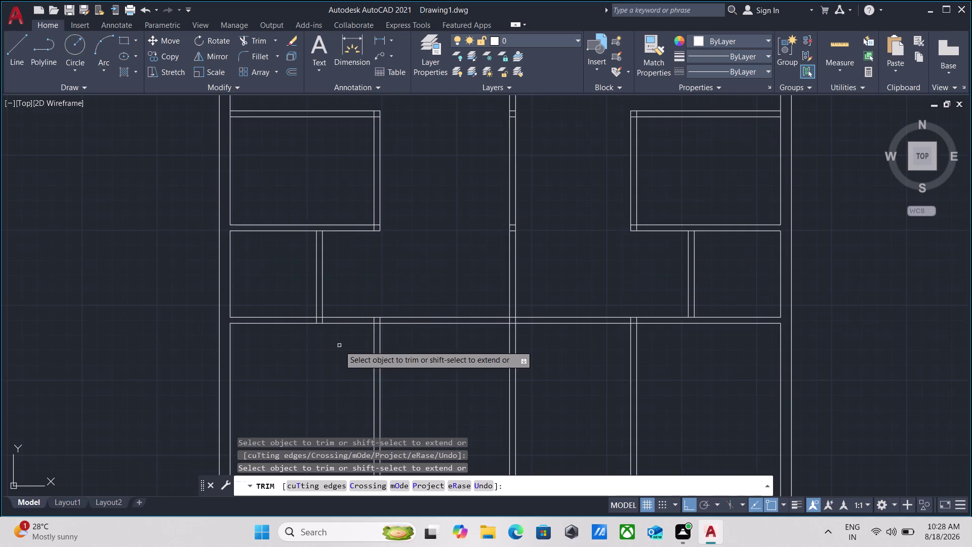
scroll(down, 3)
middle_click(339, 345)
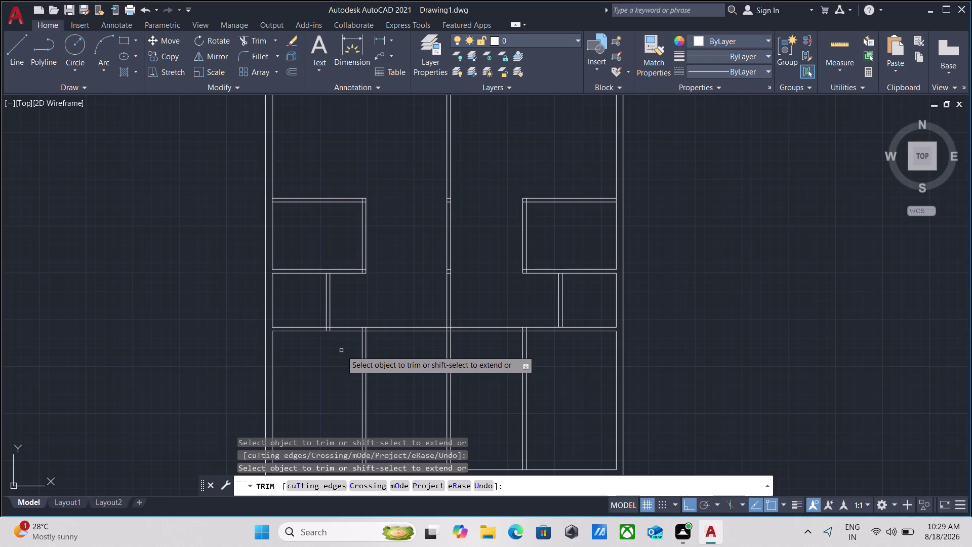
Trim the wall lines at the lower-room doorway, then end Trim.
scroll(up, 3)
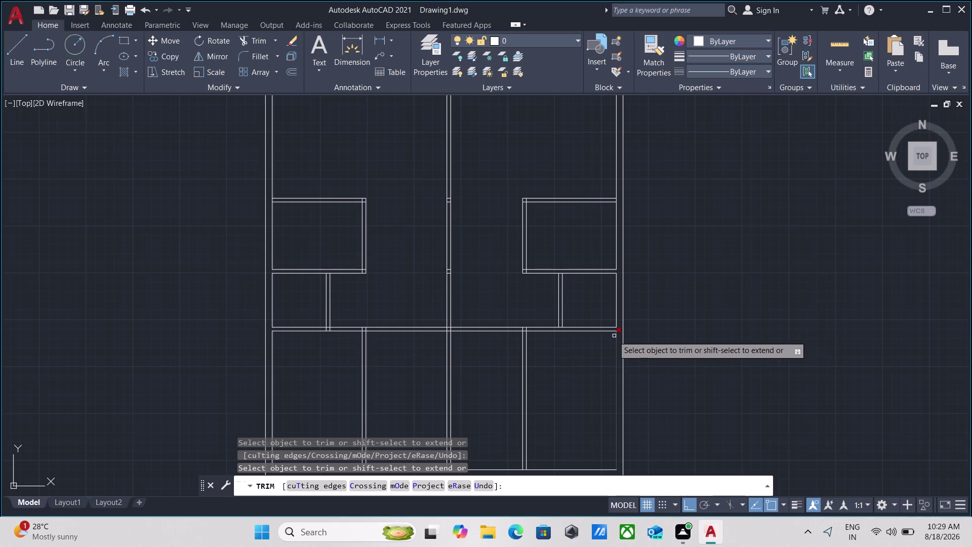
middle_drag(539, 356, 543, 369)
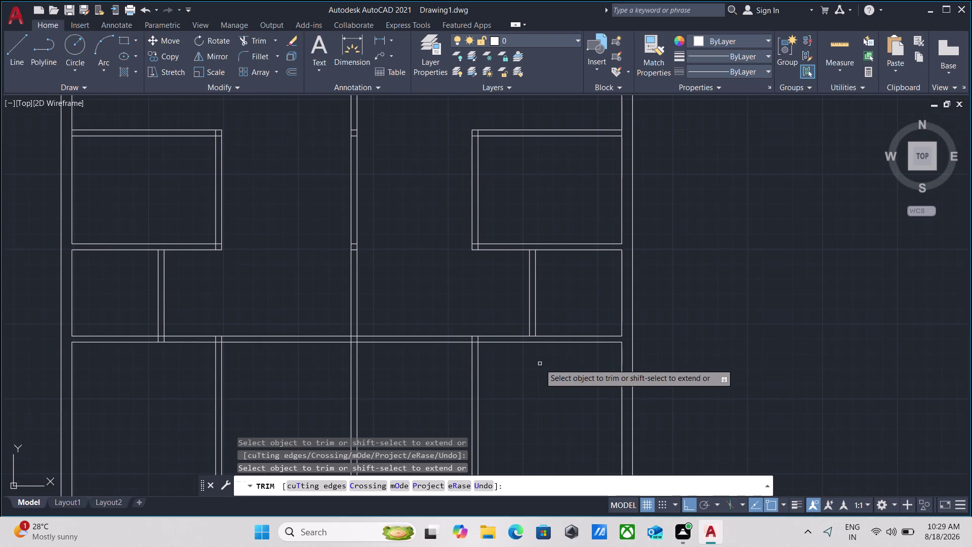
click(535, 327)
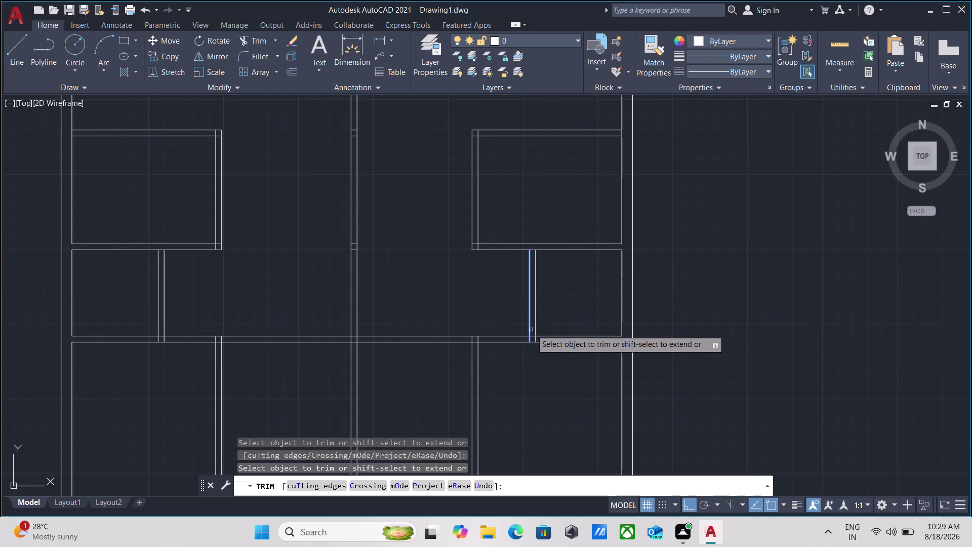
click(531, 330)
scroll(down, 3)
key(grave)
scroll(up, 3)
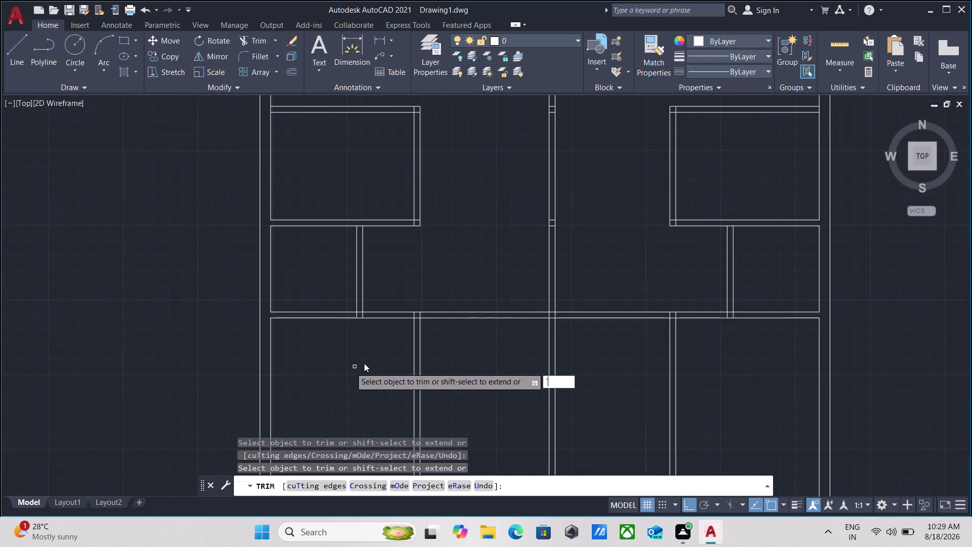
key(grave)
key(Escape)
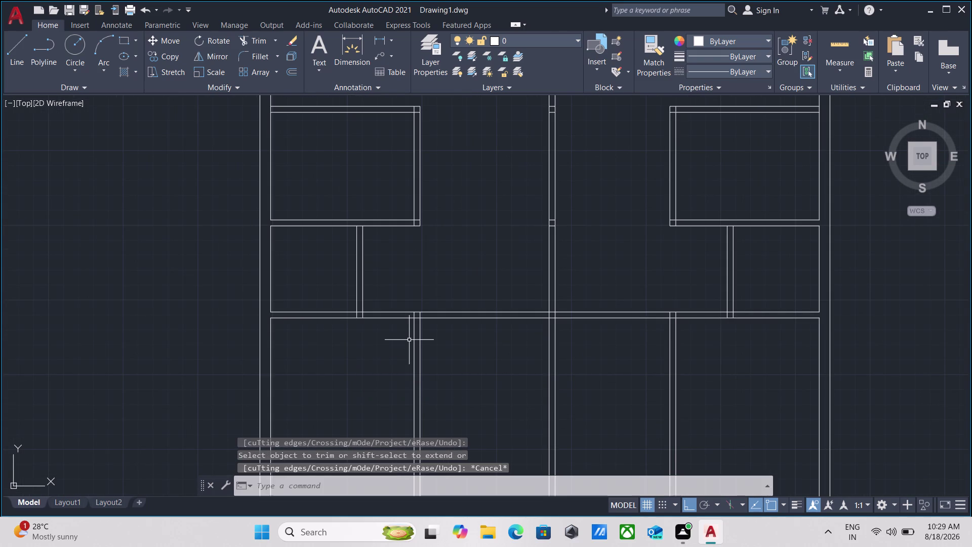
Extend the short vertical wall line so it meets the adjacent wall.
key(e)
key(x)
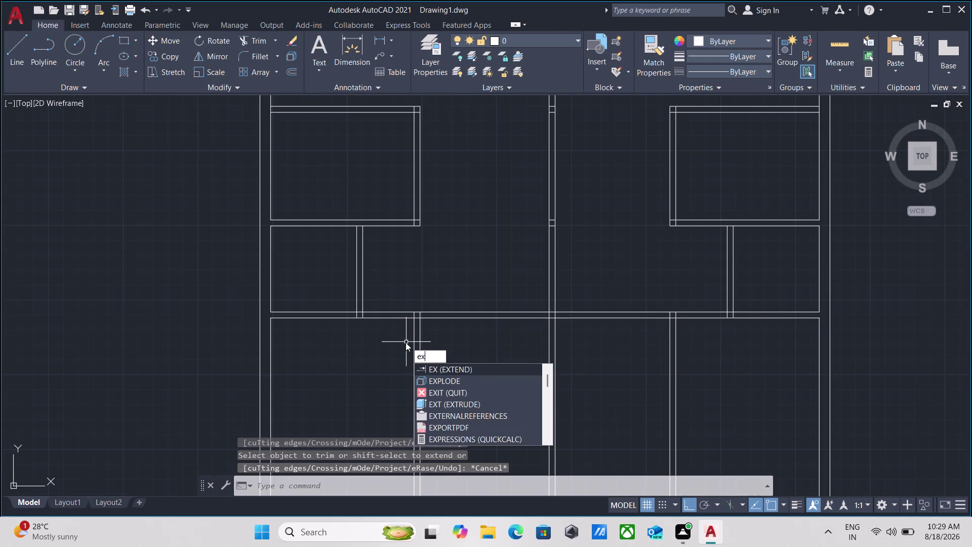
key(Return)
click(414, 335)
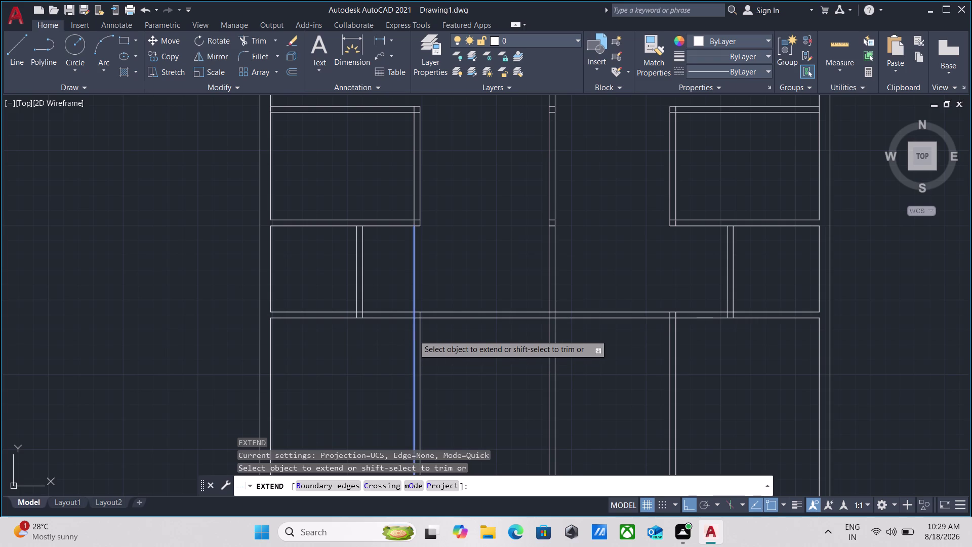
click(419, 333)
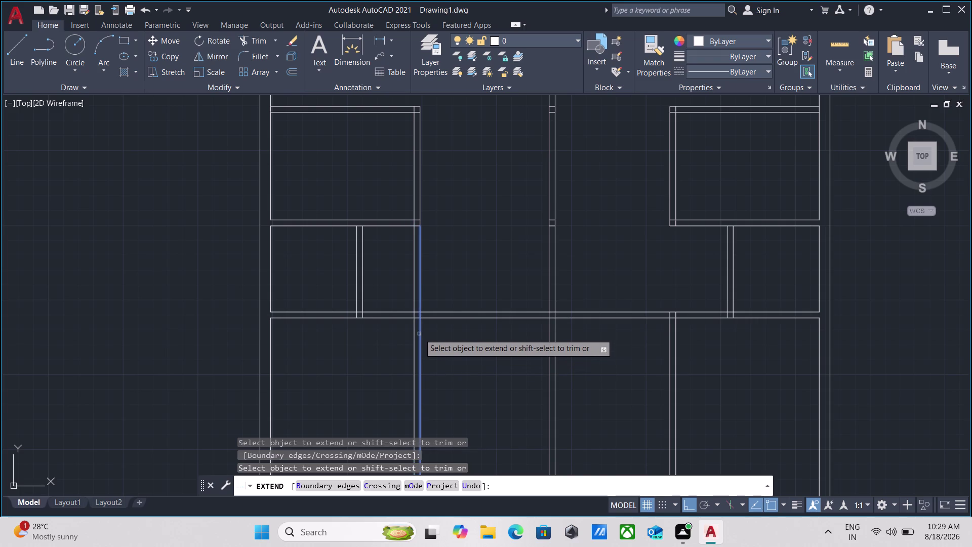
key(Escape)
Fence-trim the wall lines across the next doorway.
scroll(up, 3)
middle_drag(373, 332, 346, 355)
text(tr)
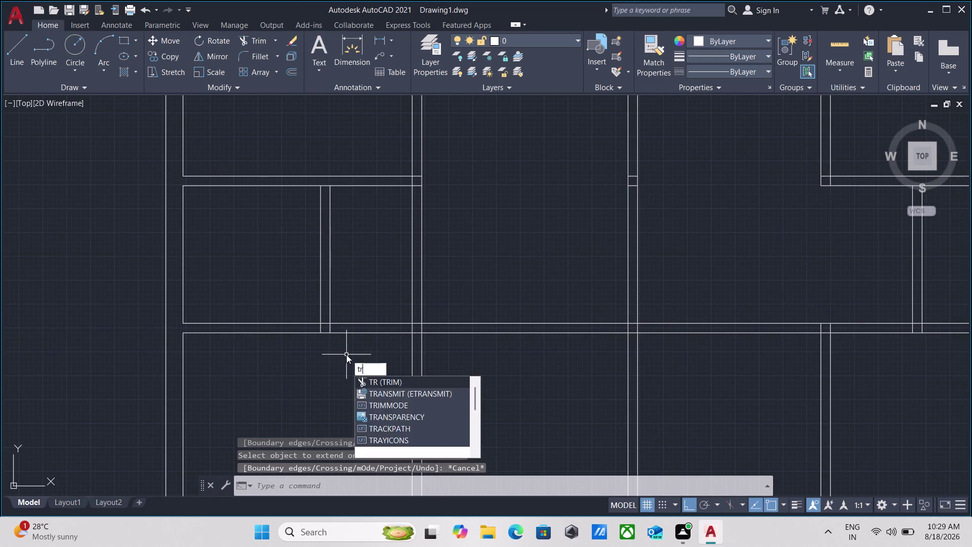
key(Return)
click(355, 353)
click(367, 278)
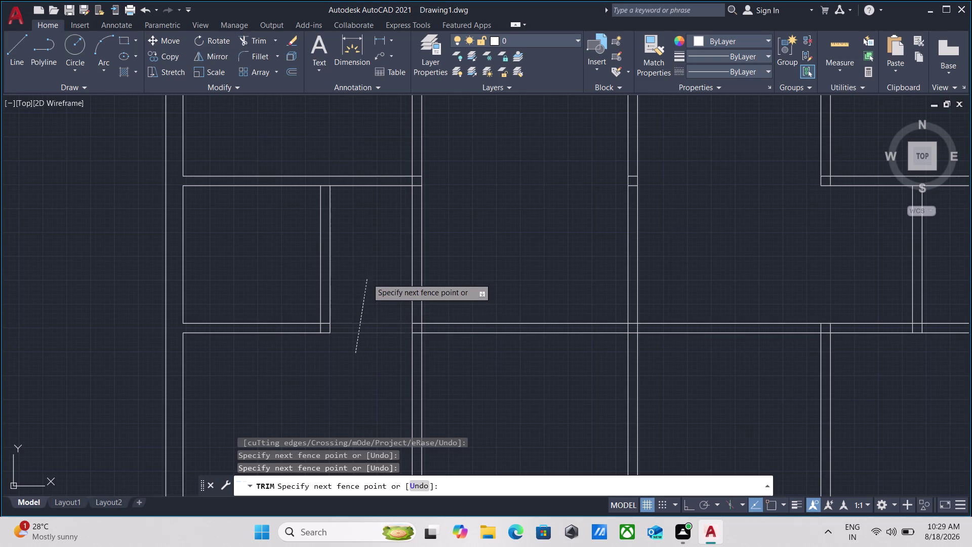
Fence across the wall lines at another doorway, then end trimming.
scroll(down, 3)
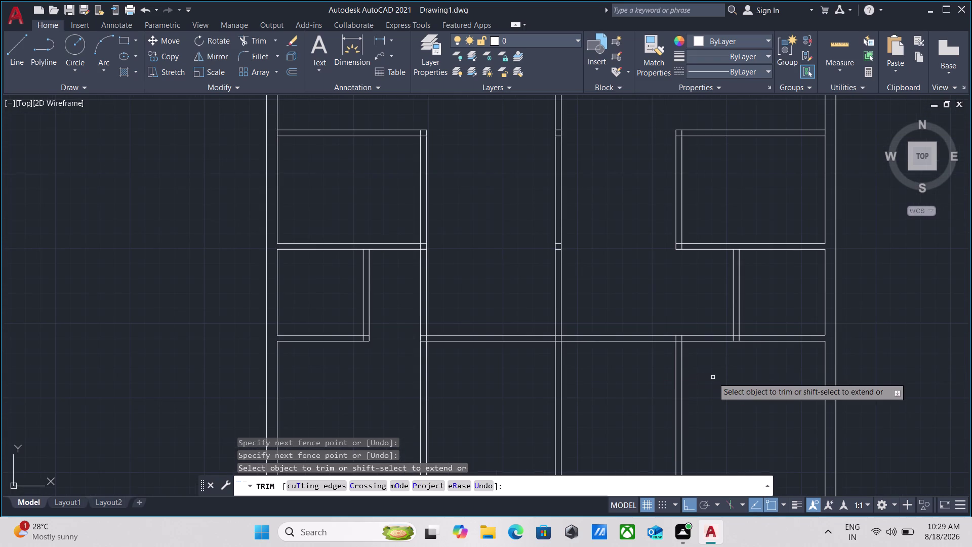
middle_drag(713, 378, 631, 390)
scroll(up, 3)
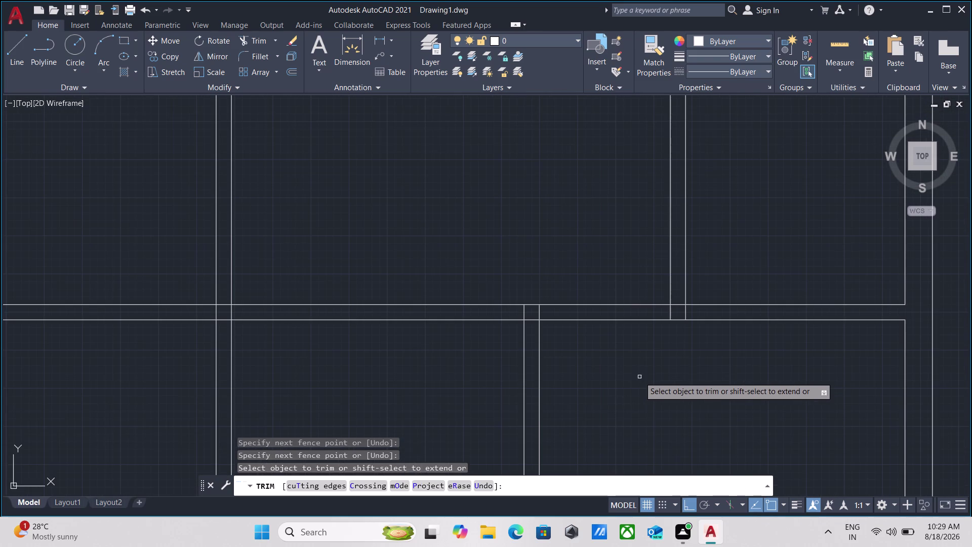
click(640, 376)
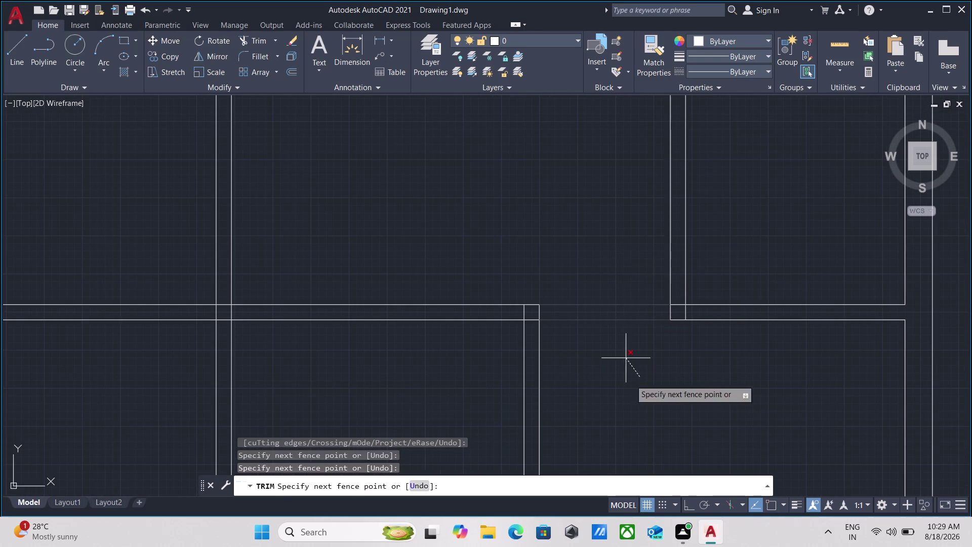
scroll(down, 3)
middle_drag(640, 414, 631, 399)
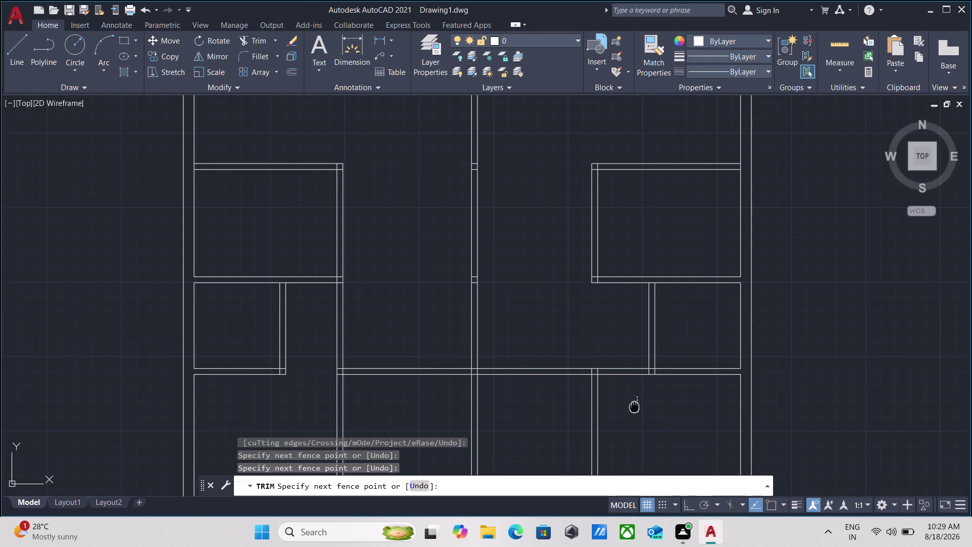
middle_drag(632, 398, 627, 384)
key(Escape)
In the lower rooms, extend the vertical wall line up to the wall.
scroll(down, 3)
middle_drag(545, 390, 544, 376)
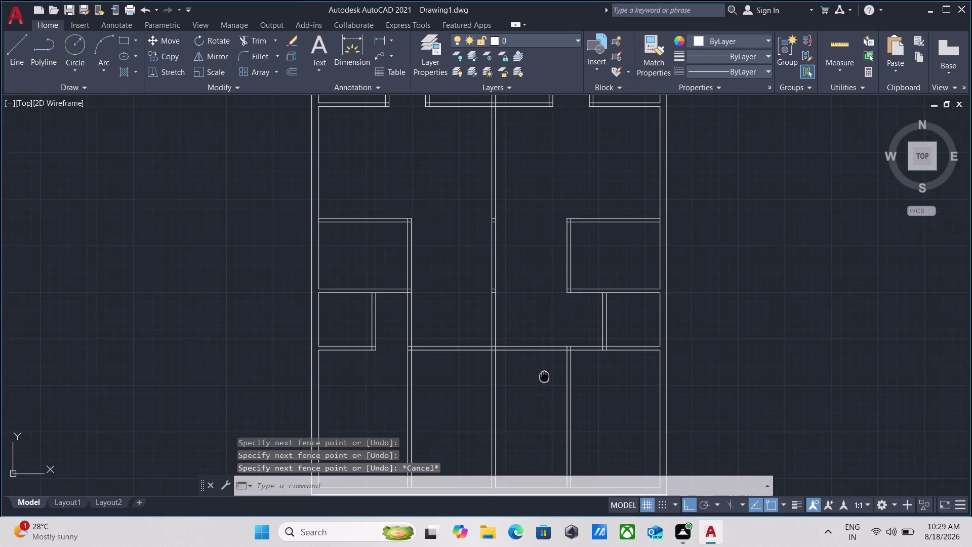
scroll(up, 3)
middle_drag(546, 380, 525, 392)
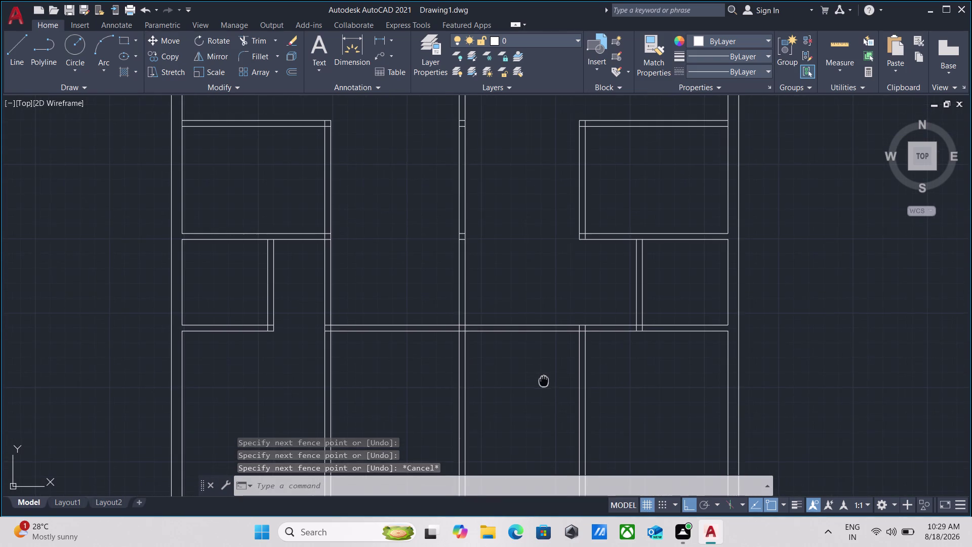
middle_drag(526, 392, 524, 392)
text(ex)
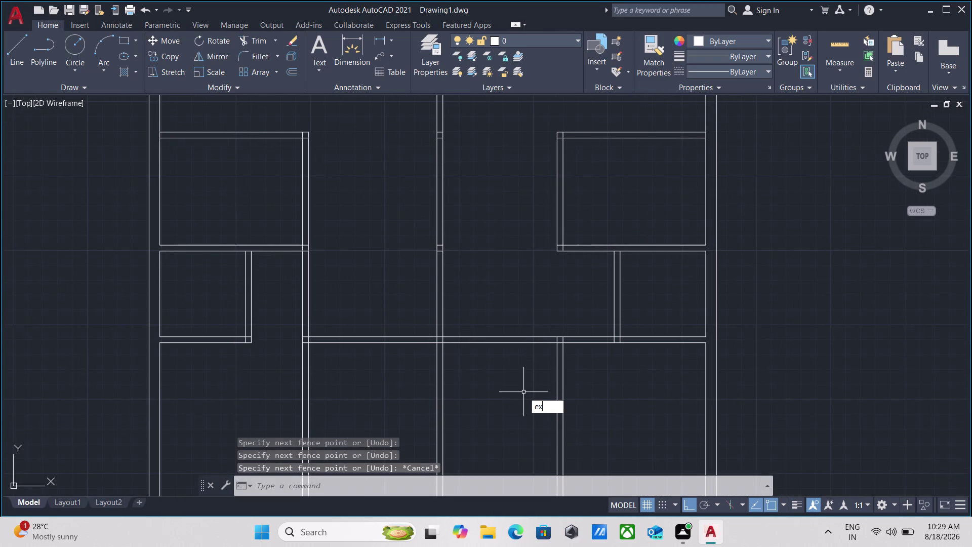
key(Return)
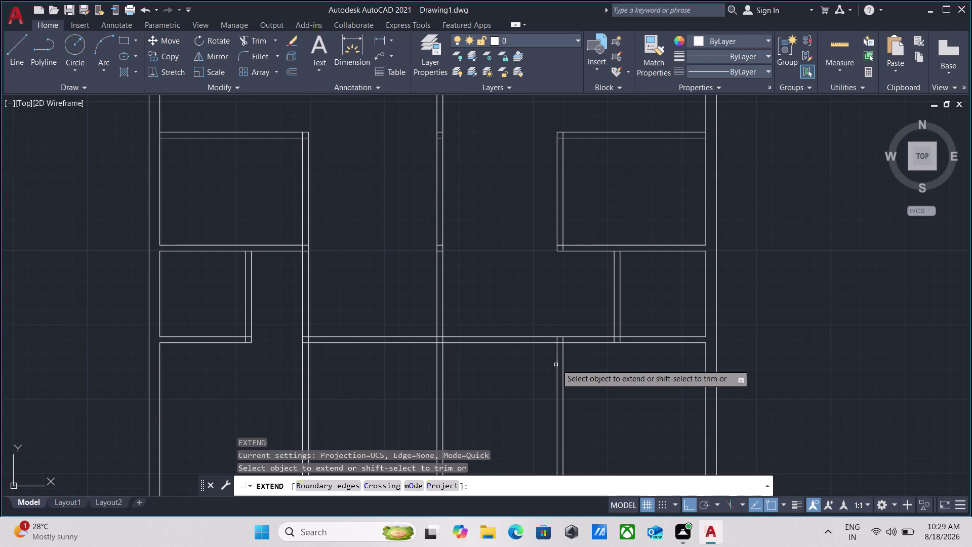
click(557, 364)
click(563, 367)
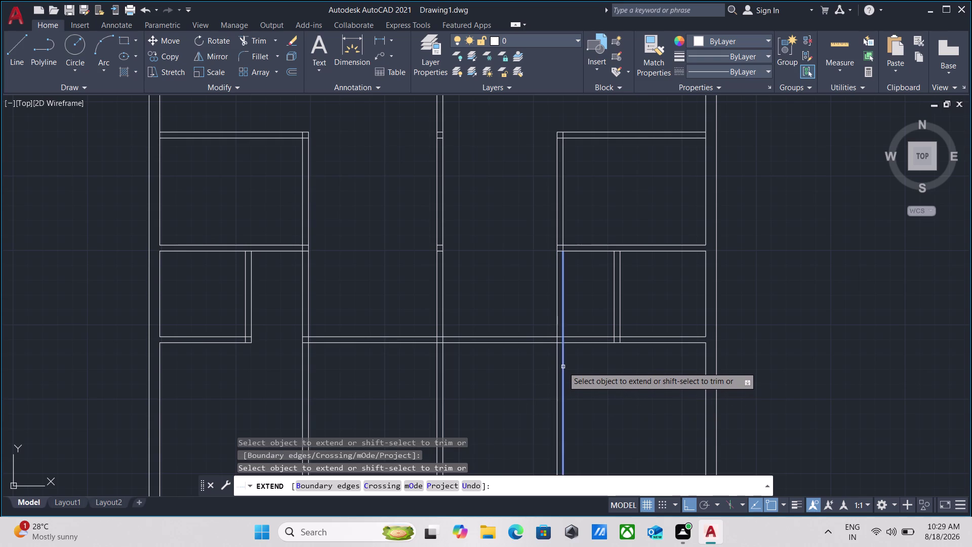
key(Escape)
Fence-trim the doorway lines in the lower rooms.
text(t)
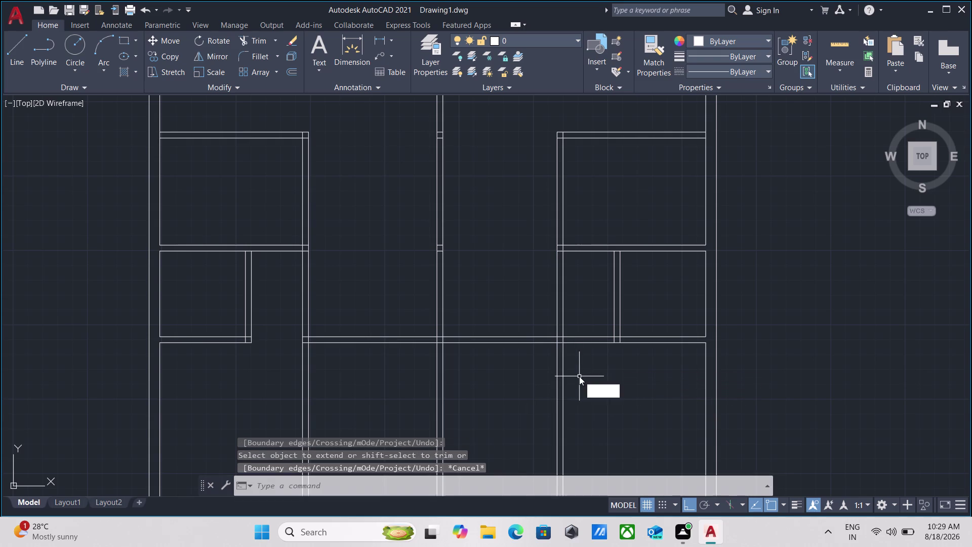
text(r)
key(Return)
click(579, 377)
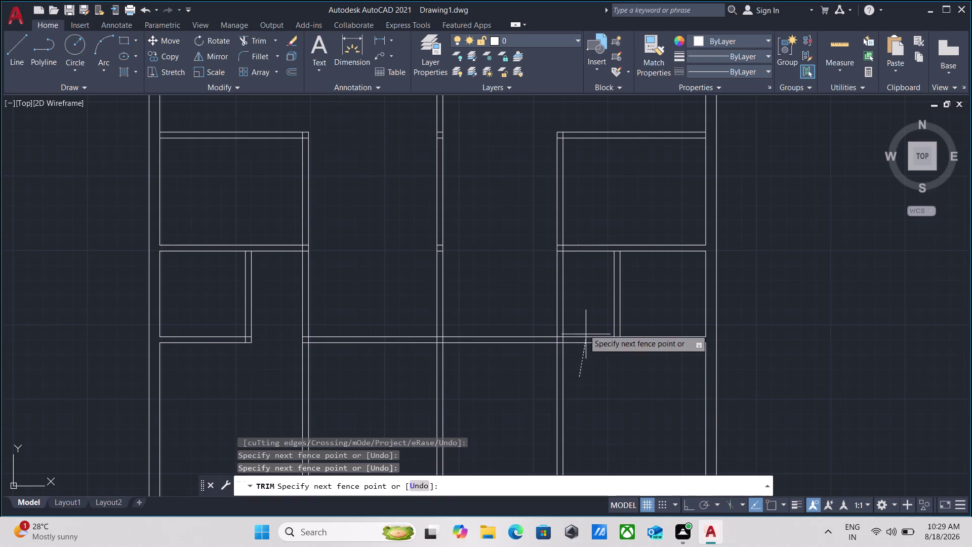
click(579, 306)
scroll(down, 3)
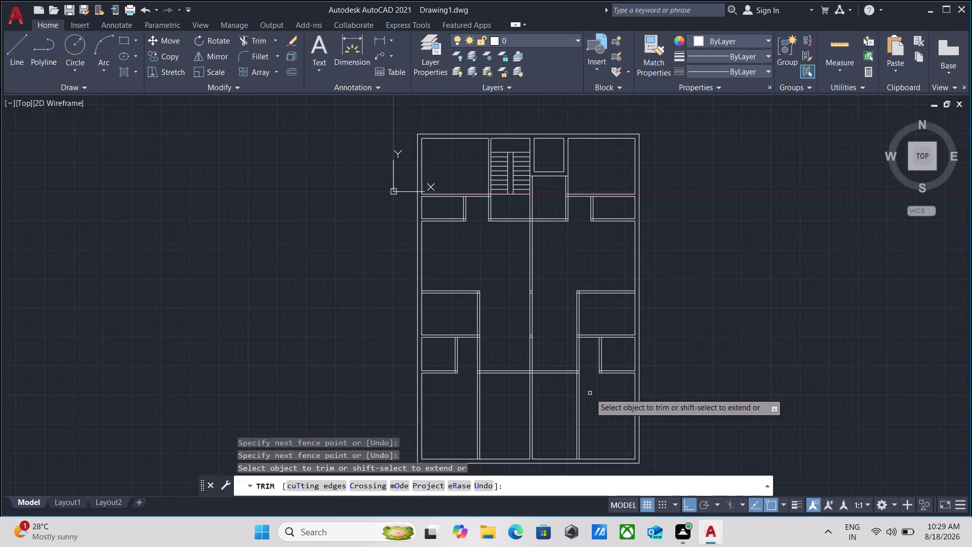
middle_drag(590, 393, 590, 375)
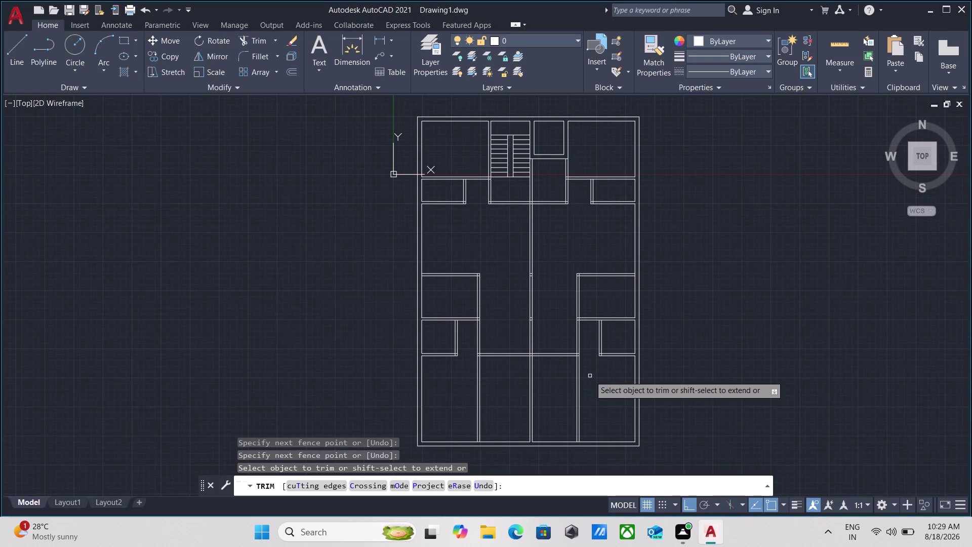
Trim two overlapping segments of the central wall.
scroll(up, 3)
scroll(up, 3)
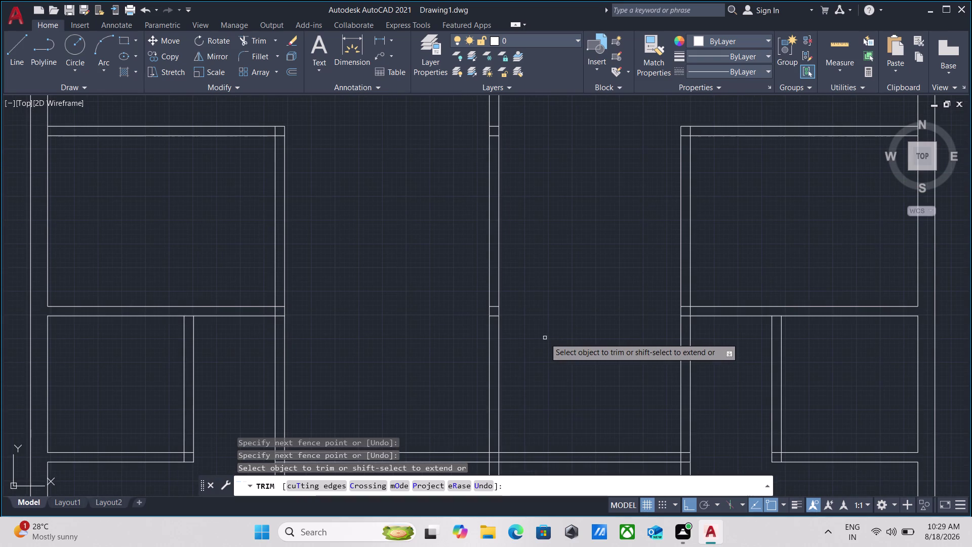
scroll(down, 3)
scroll(down, 3)
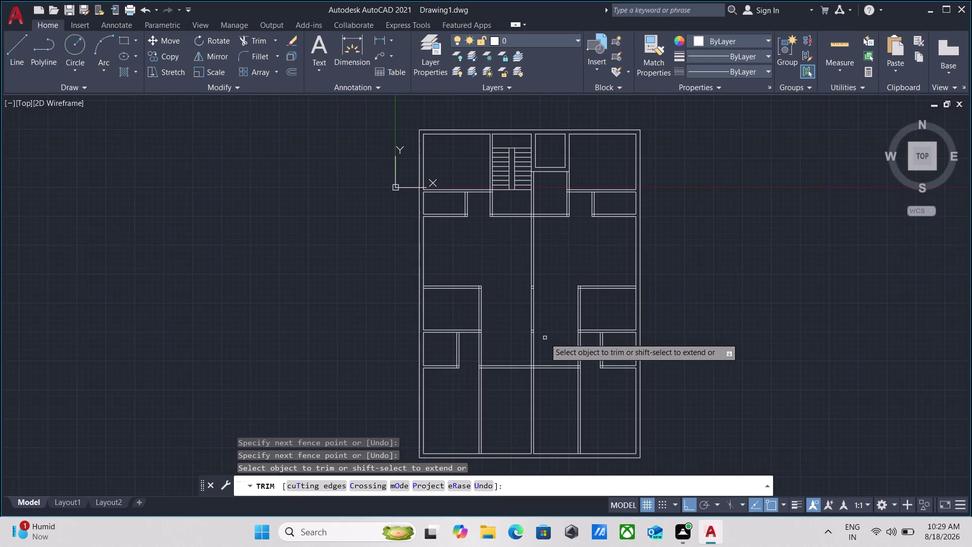
middle_drag(544, 337, 542, 321)
scroll(up, 3)
scroll(up, 3)
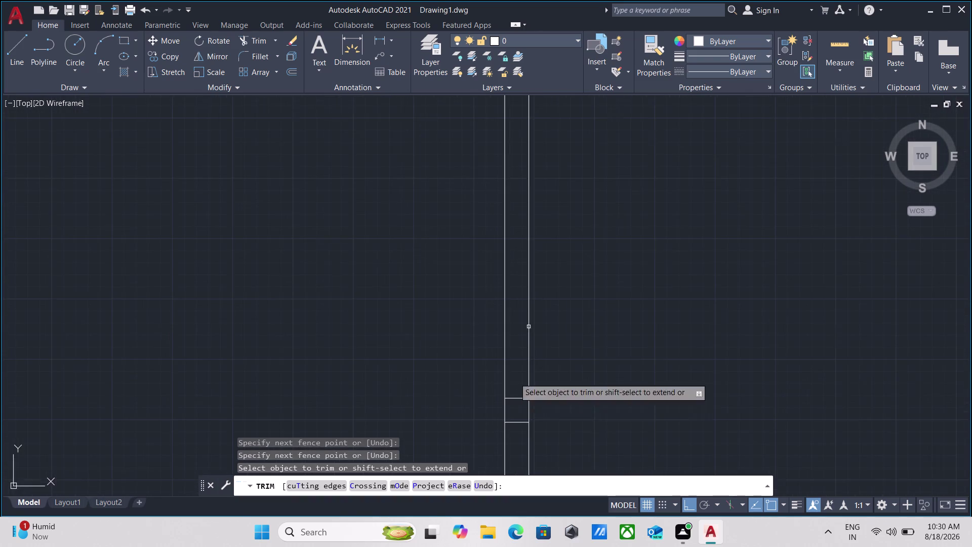
scroll(up, 3)
middle_drag(510, 399, 505, 322)
click(512, 385)
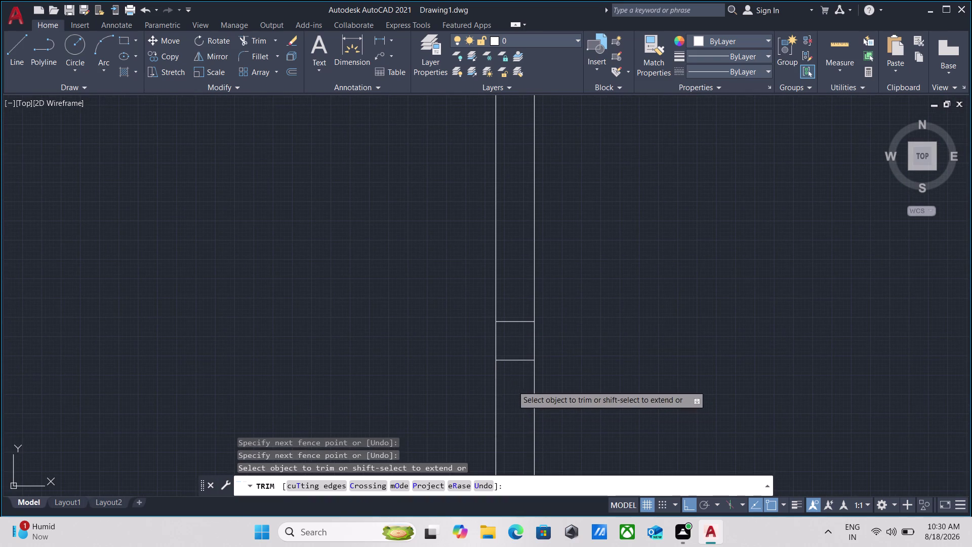
click(523, 268)
Fence-trim the wall lines along the central wall, then end trimming.
scroll(down, 3)
scroll(down, 3)
middle_drag(595, 315, 544, 448)
scroll(up, 3)
scroll(up, 3)
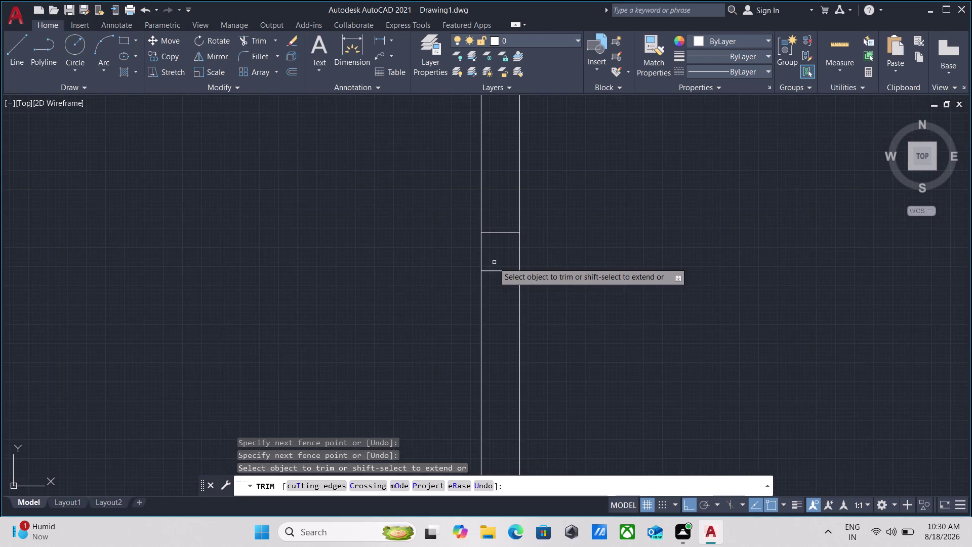
scroll(up, 3)
click(510, 122)
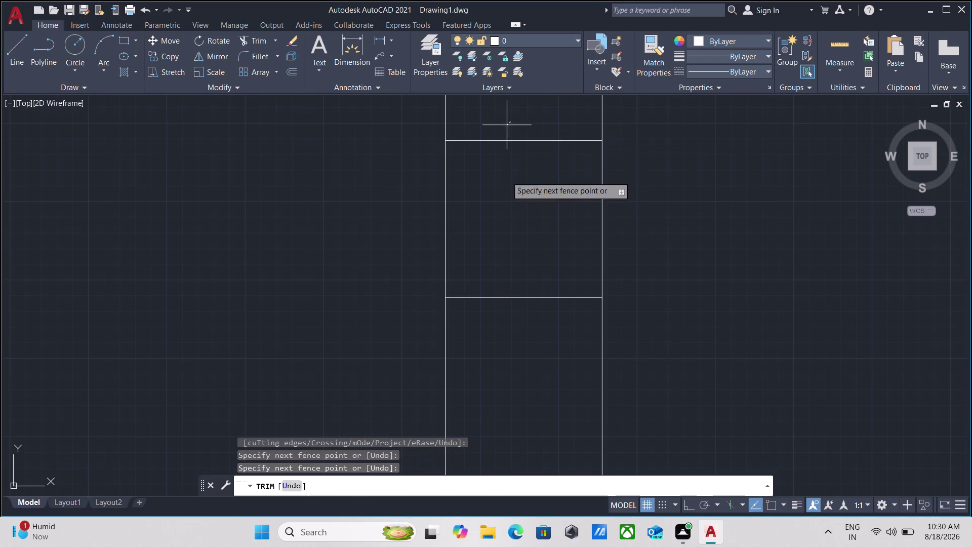
click(513, 396)
key(Escape)
Start a crossing-box trim over the room wall lines, then cancel it.
scroll(down, 3)
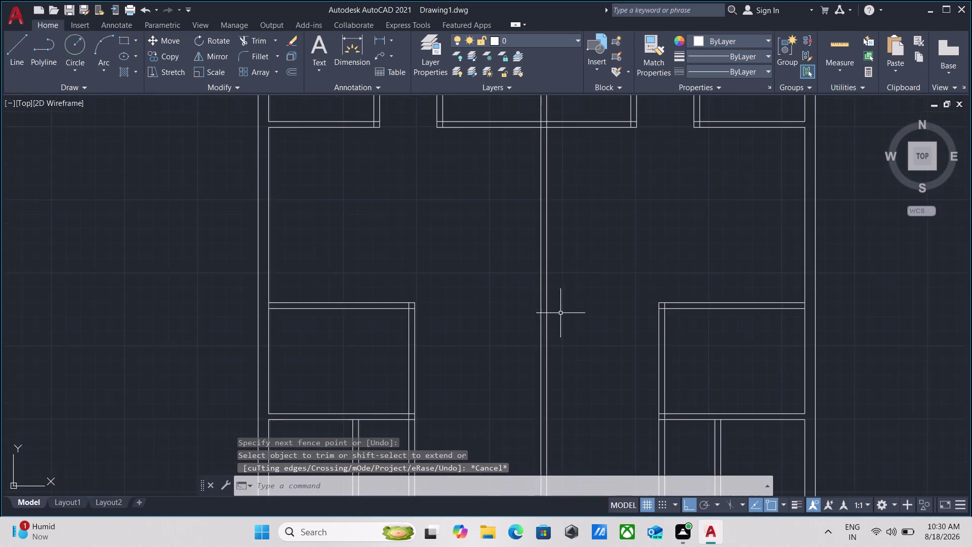
scroll(down, 3)
middle_drag(584, 307, 570, 330)
scroll(down, 3)
middle_drag(567, 344, 523, 272)
scroll(up, 3)
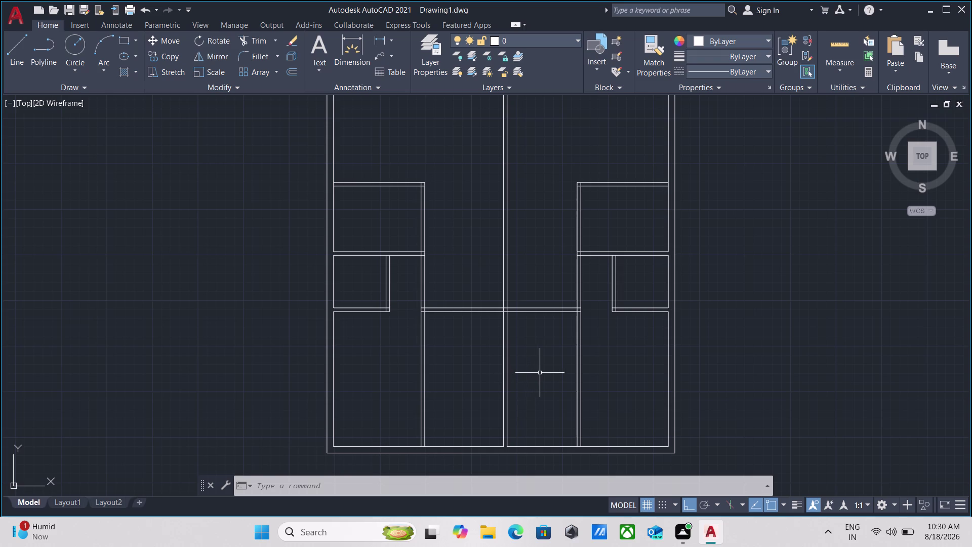
scroll(up, 3)
click(483, 337)
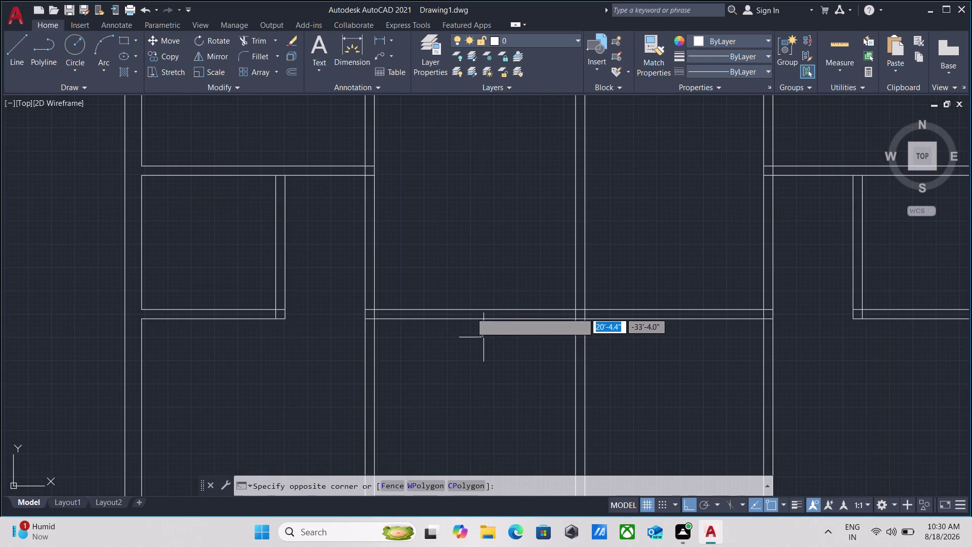
key(Escape)
scroll(down, 3)
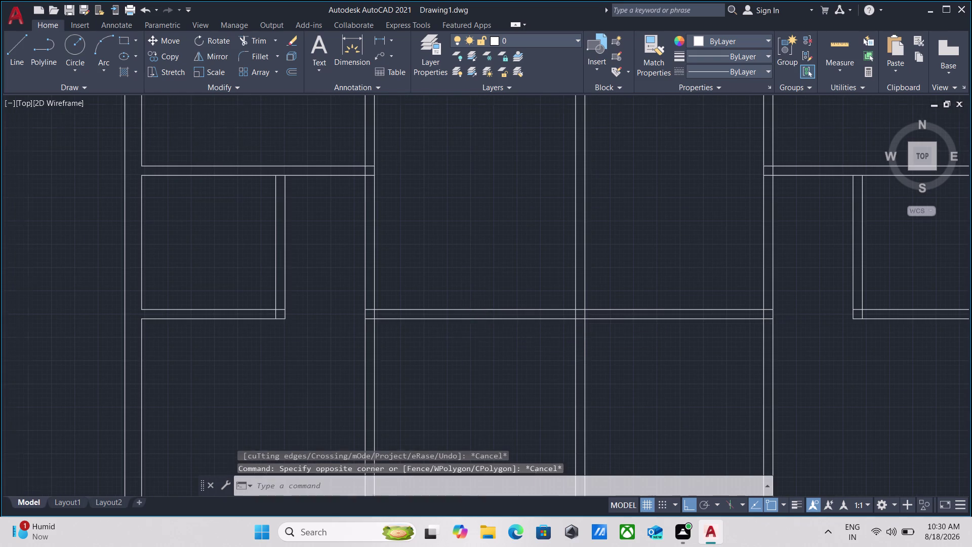
middle_drag(472, 354, 445, 326)
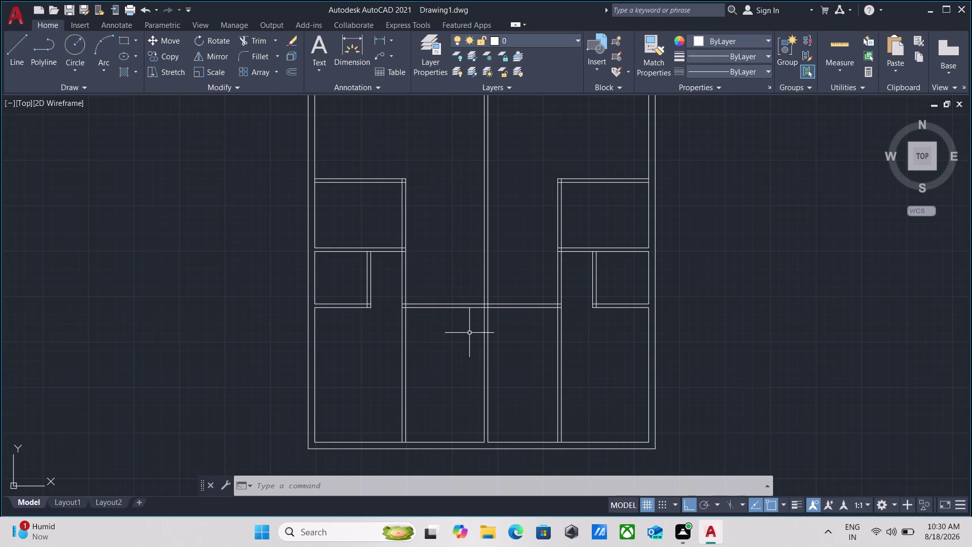
Zoom into the central hall and select the hall wall's lower line.
scroll(up, 3)
scroll(up, 3)
scroll(up, 3)
drag(457, 315, 455, 311)
click(421, 245)
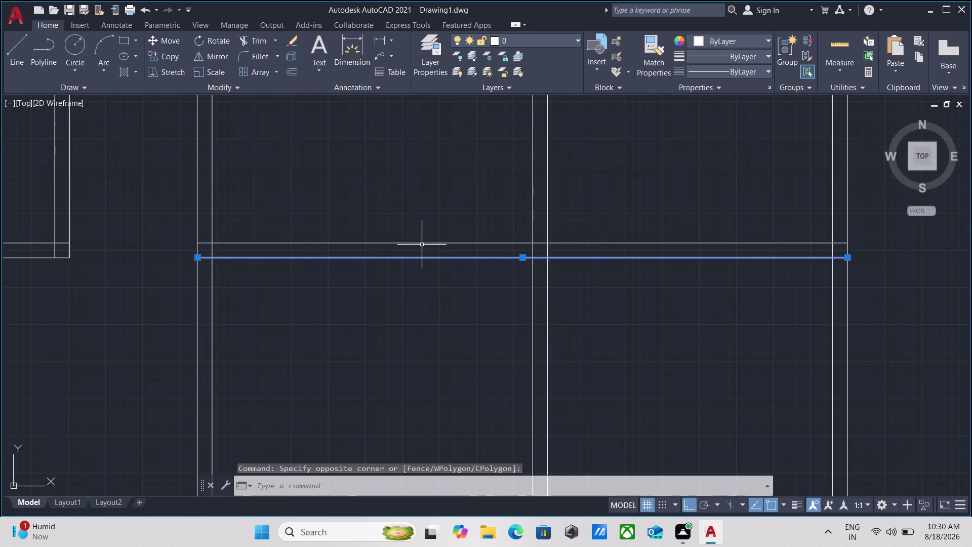
Offset the hall wall line 12' downward across the lower hall.
key(o)
key(Return)
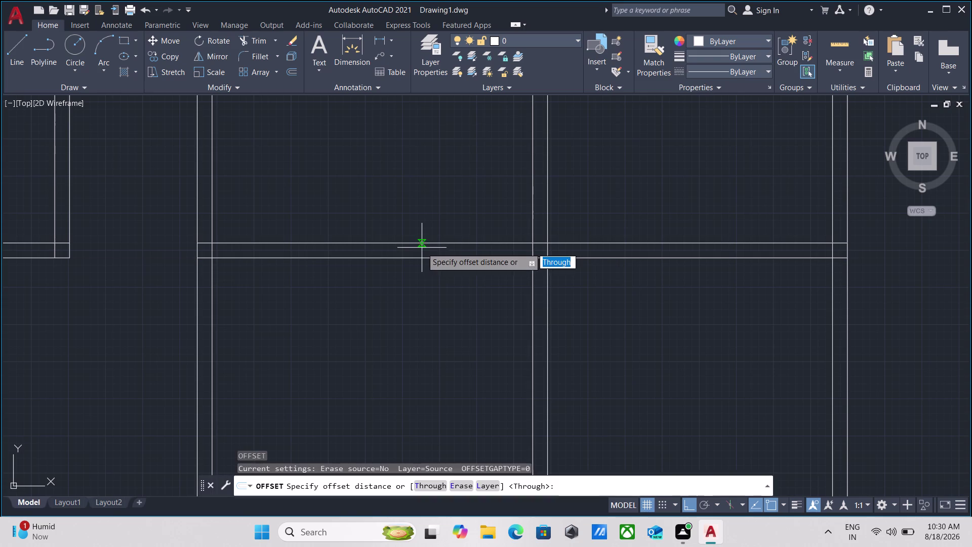
click(437, 259)
click(432, 348)
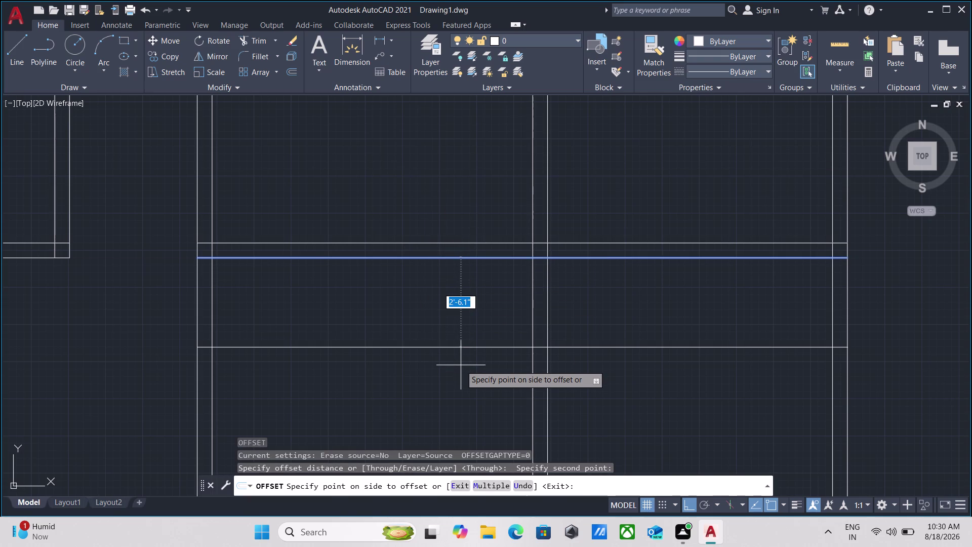
scroll(down, 3)
text(12)
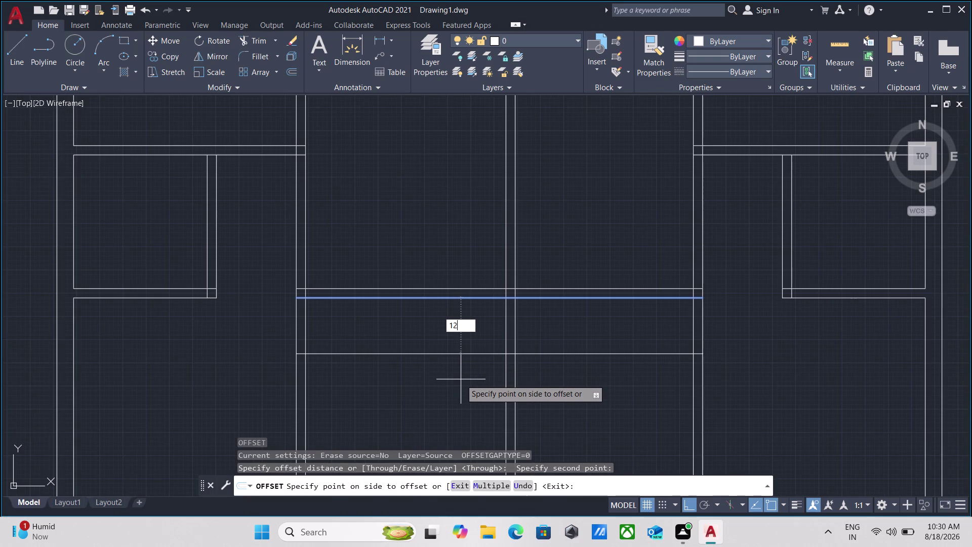
text(')
key(Return)
Offset the new line by 5 to give the wall its thickness.
scroll(down, 3)
middle_drag(463, 373, 449, 228)
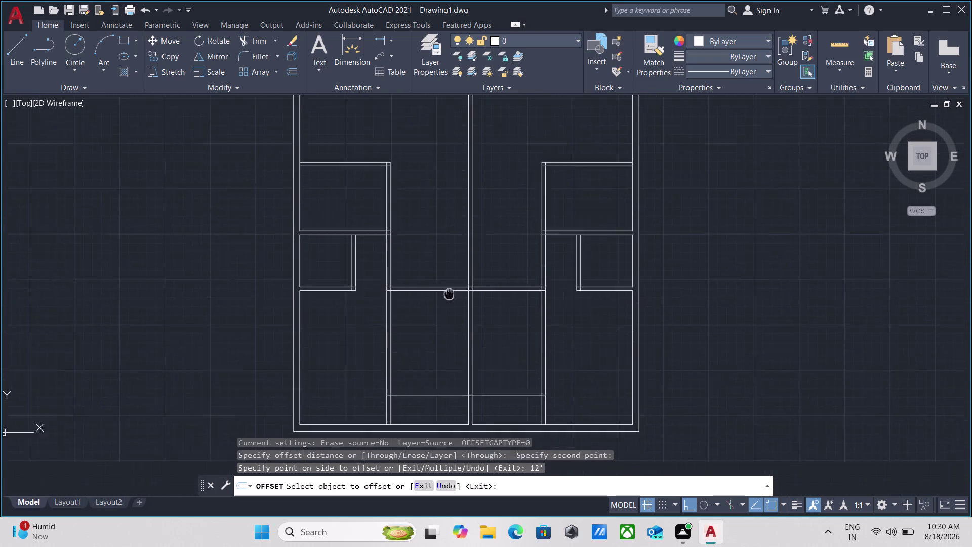
click(432, 305)
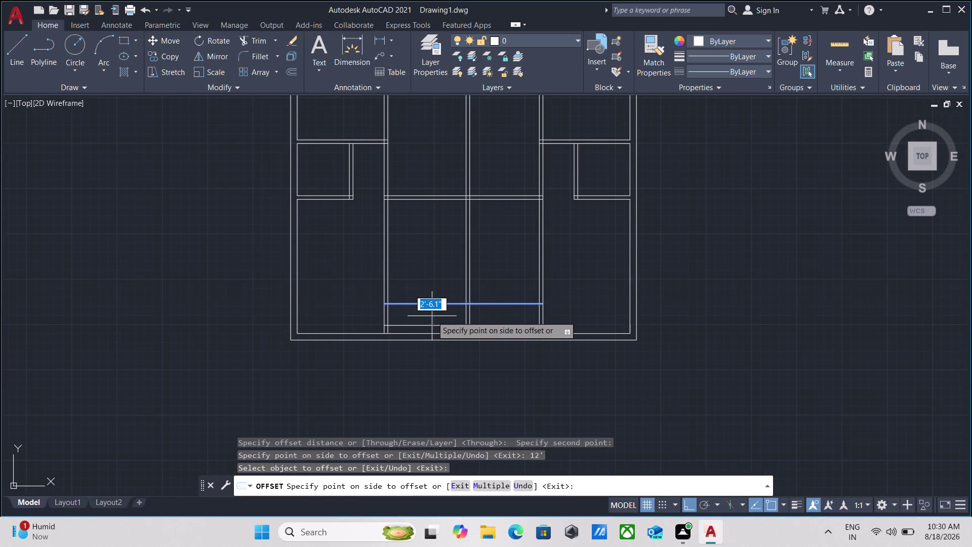
key(5)
key(Return)
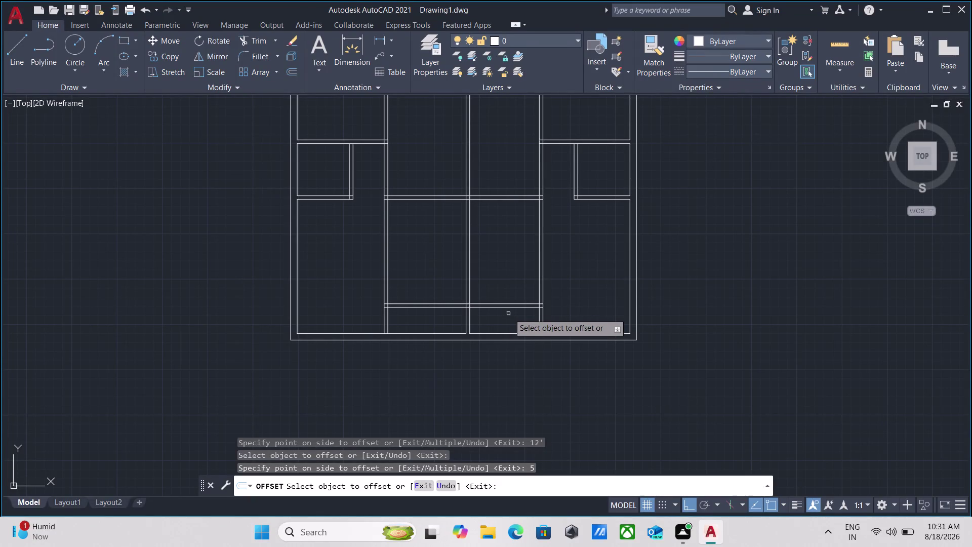
Pan and zoom around the floor plan to inspect the new hall wall.
scroll(up, 3)
scroll(down, 3)
scroll(down, 3)
middle_drag(431, 322, 425, 341)
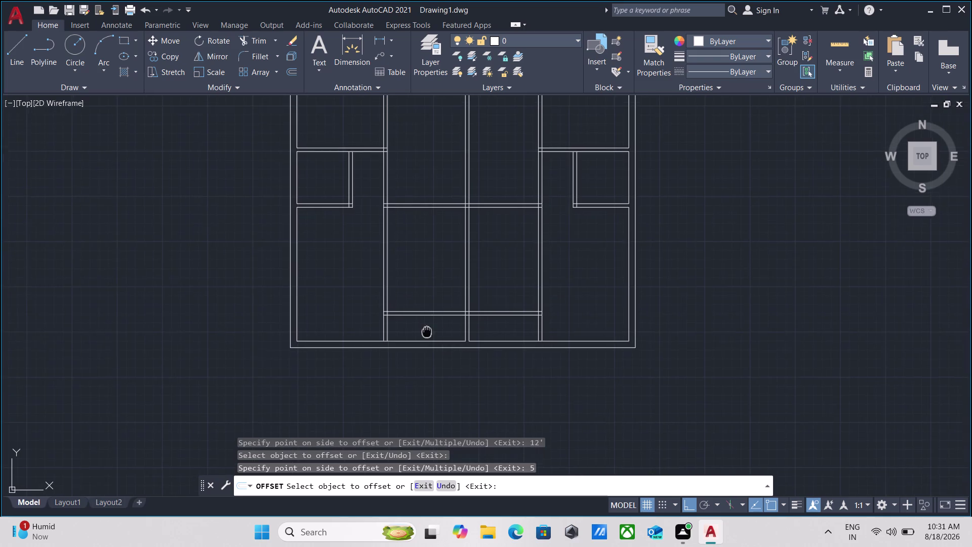
middle_drag(426, 341, 425, 364)
scroll(down, 3)
scroll(up, 3)
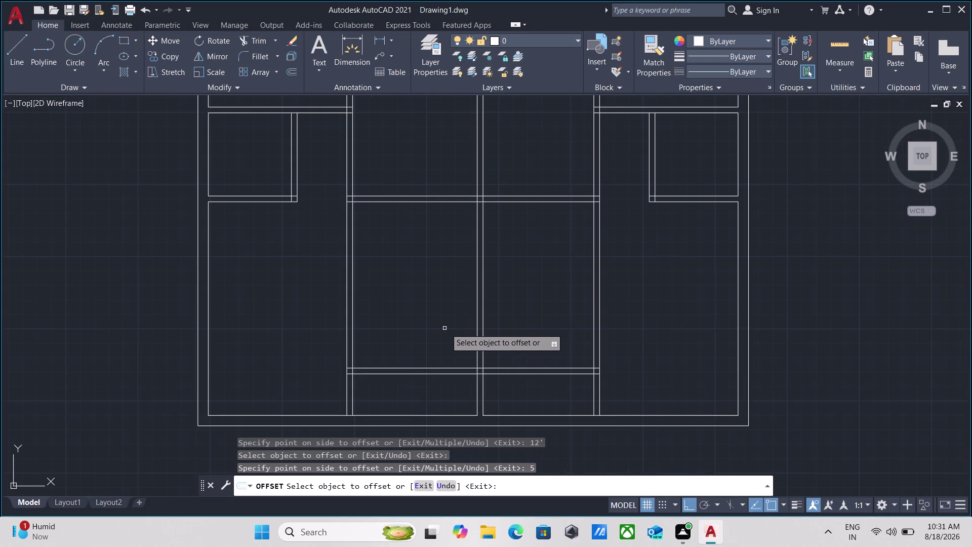
scroll(down, 3)
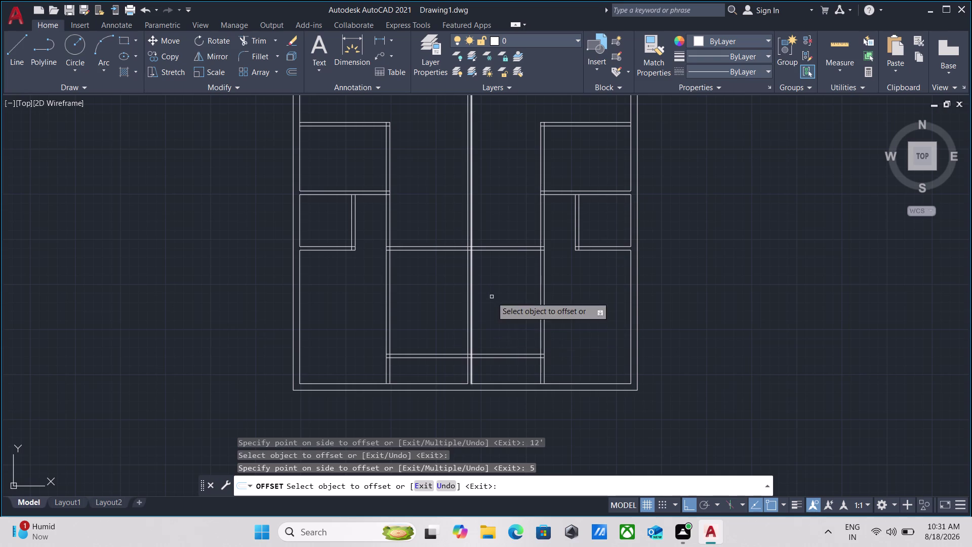
middle_drag(492, 297, 489, 306)
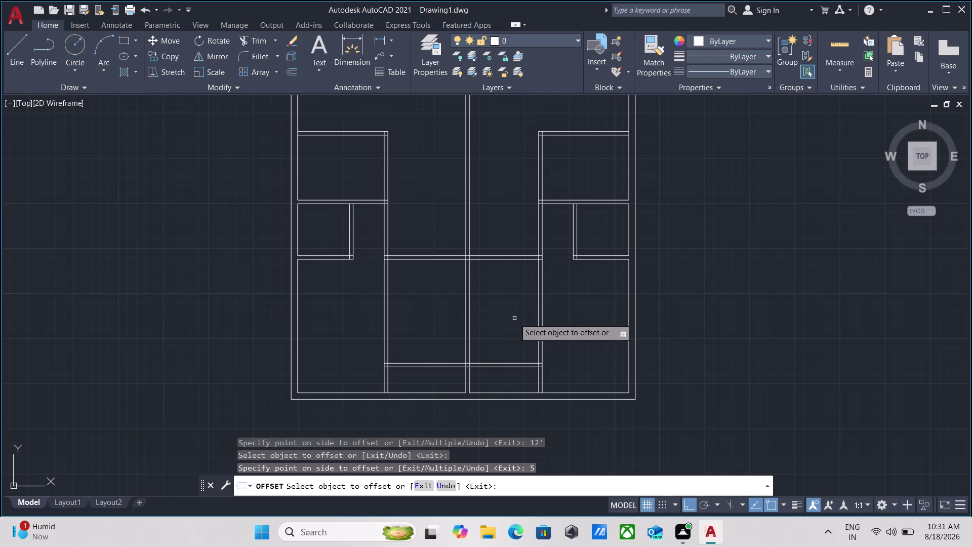
scroll(down, 3)
scroll(up, 3)
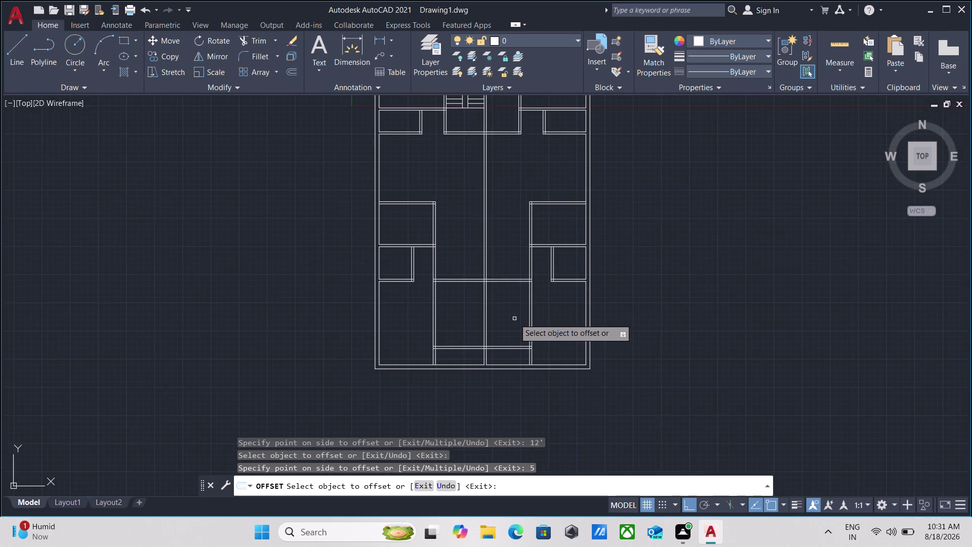
scroll(up, 3)
middle_drag(515, 319, 512, 368)
scroll(up, 3)
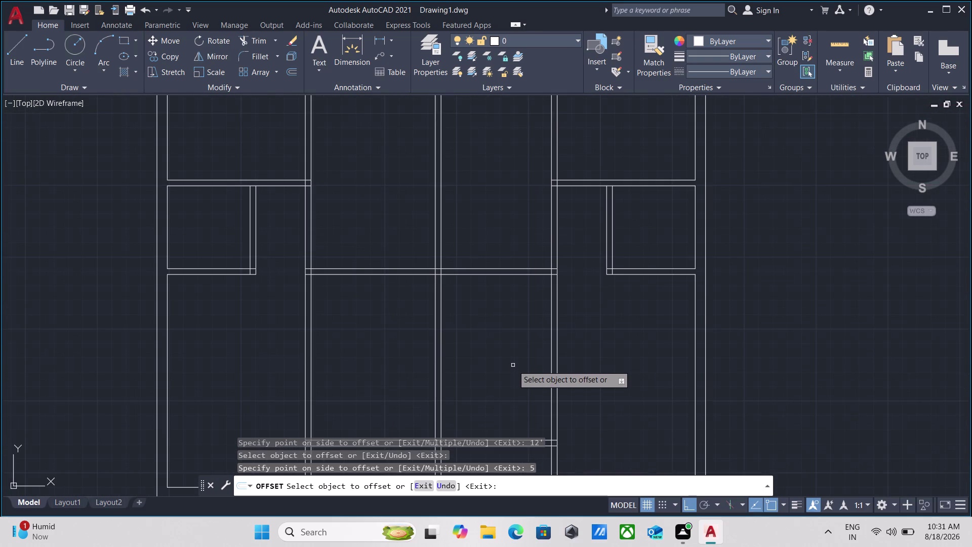
scroll(down, 3)
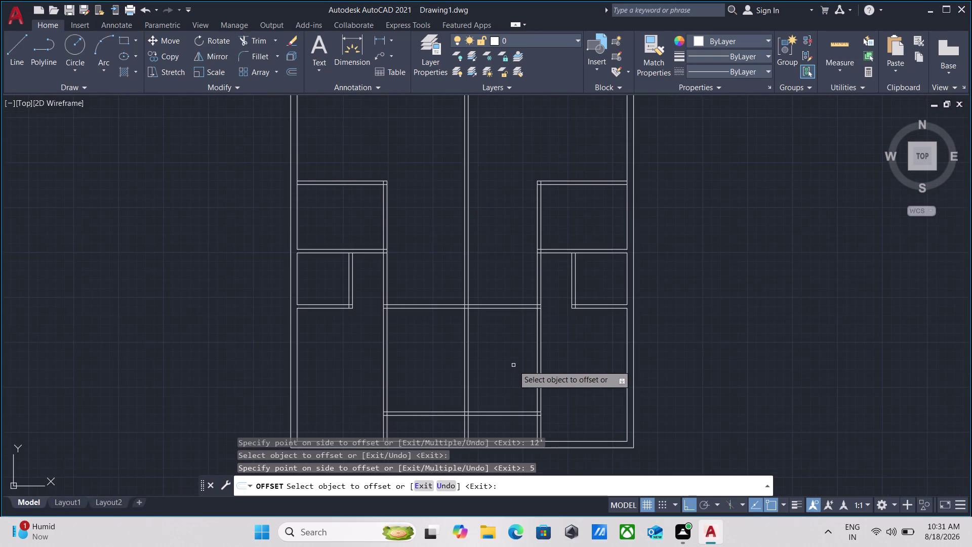
scroll(down, 3)
middle_drag(514, 364, 512, 381)
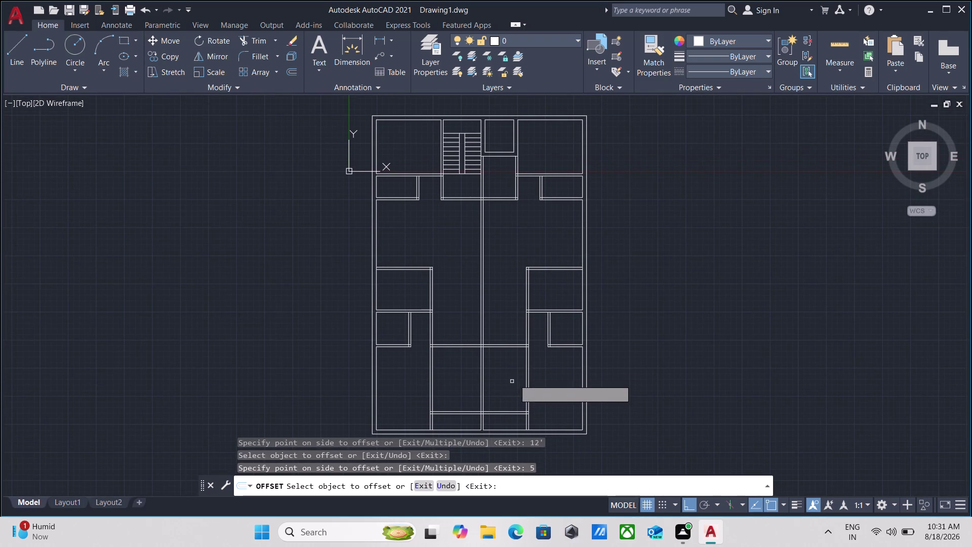
scroll(up, 3)
scroll(up, 3)
scroll(up, 3)
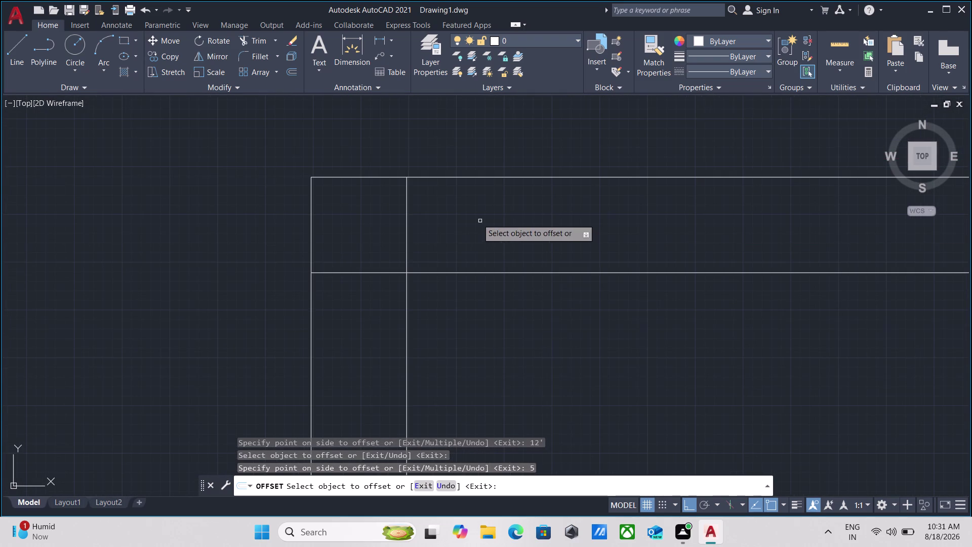
click(461, 208)
End the offset, then fence-trim the wall lines crossing the wall stub.
key(Escape)
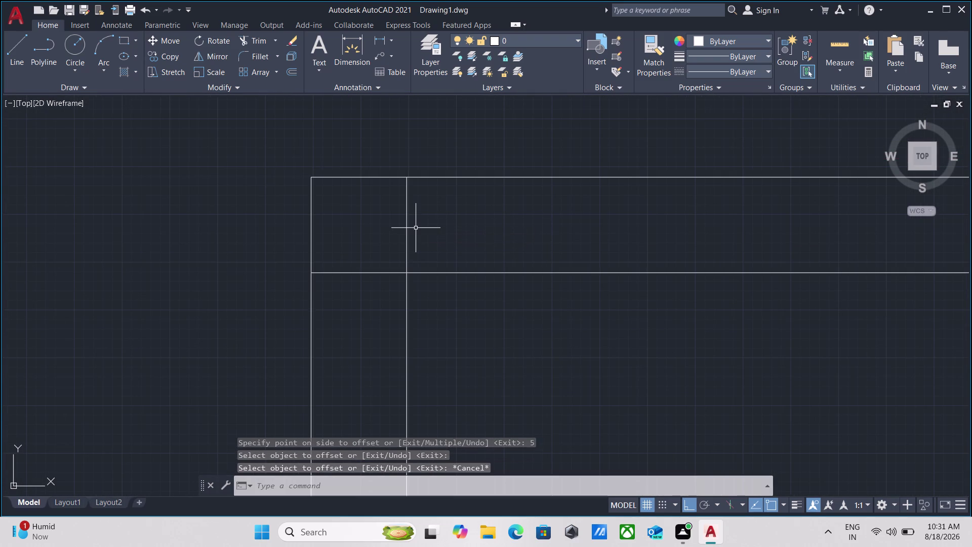
text(tr)
key(Return)
click(420, 228)
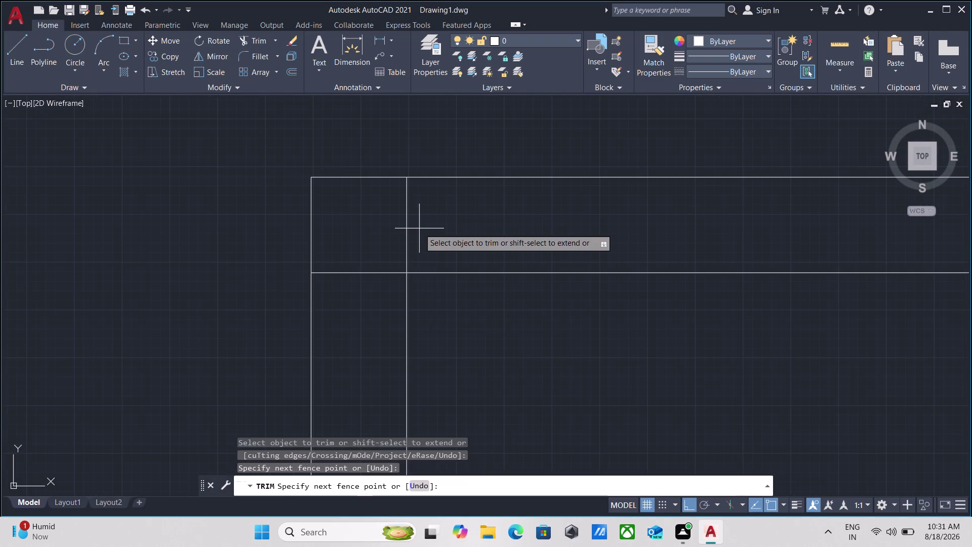
click(370, 221)
click(360, 250)
click(351, 317)
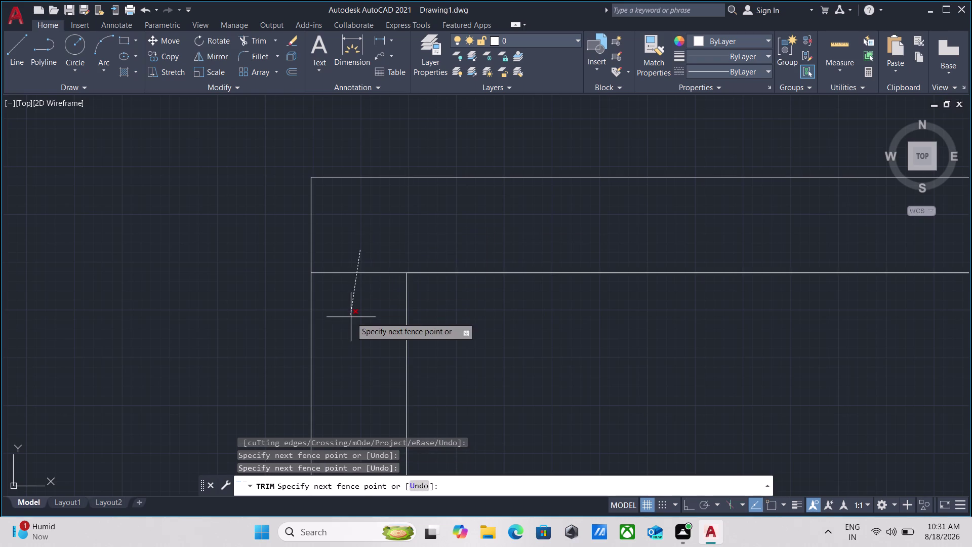
Review the trimmed junctions around the new lower hall wall, then end trimming.
scroll(down, 3)
scroll(down, 3)
middle_drag(462, 362, 450, 138)
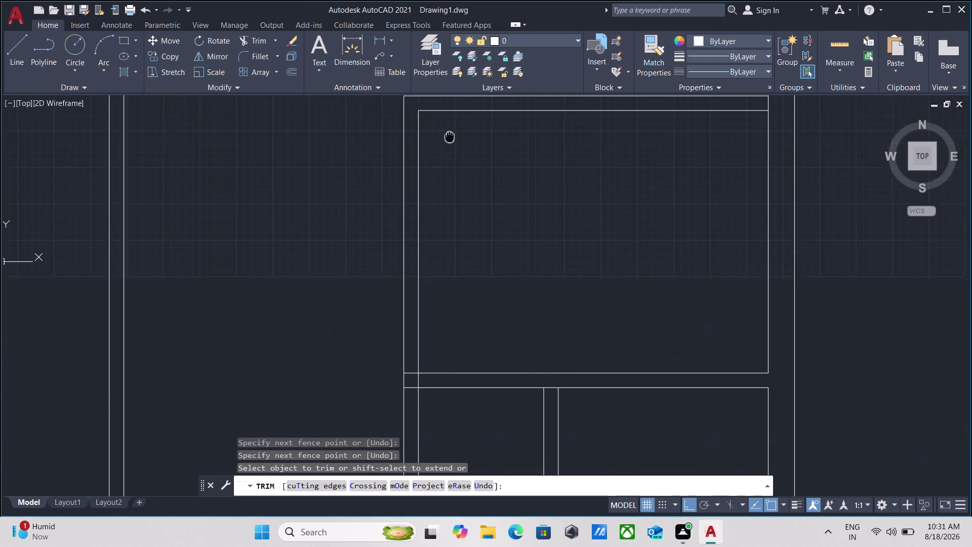
scroll(down, 3)
scroll(down, 3)
scroll(up, 3)
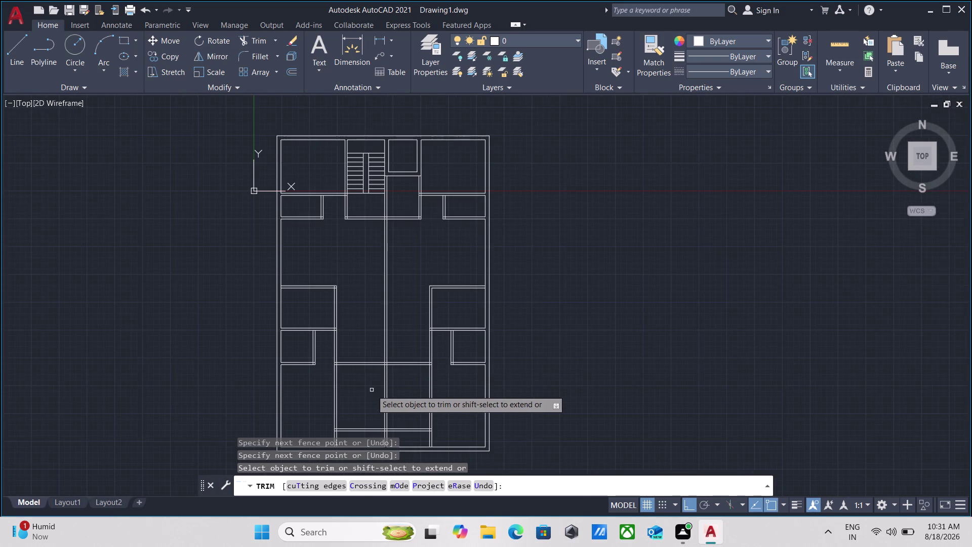
middle_drag(370, 391, 397, 314)
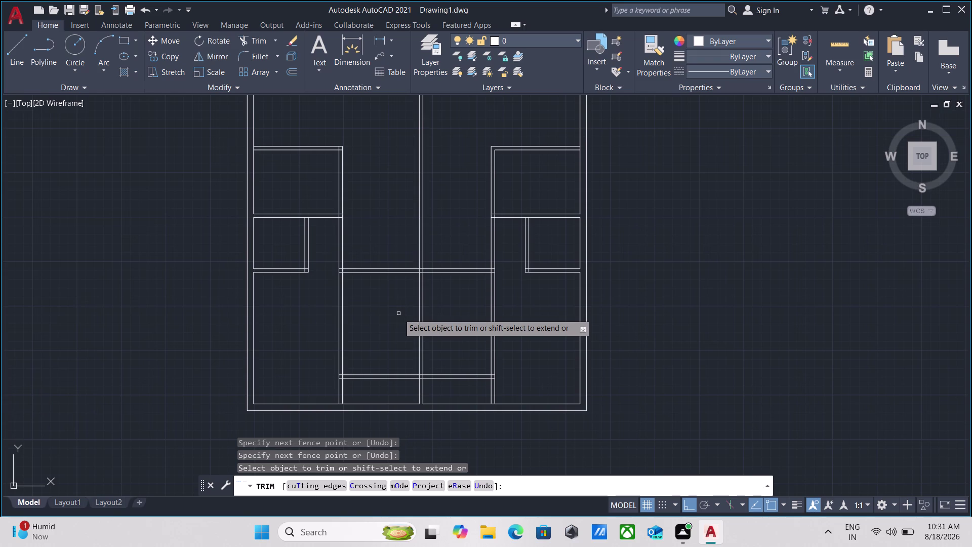
middle_drag(447, 342, 450, 309)
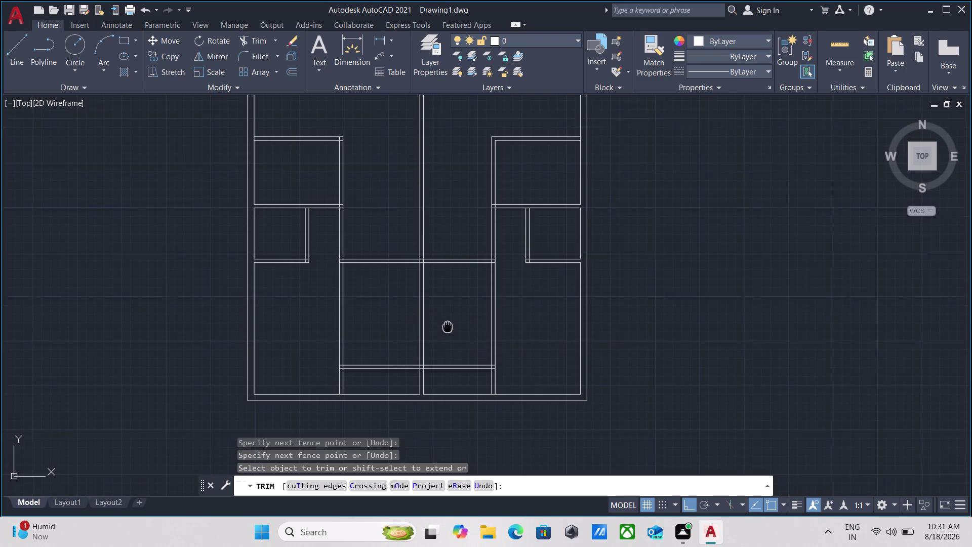
middle_drag(450, 310, 452, 298)
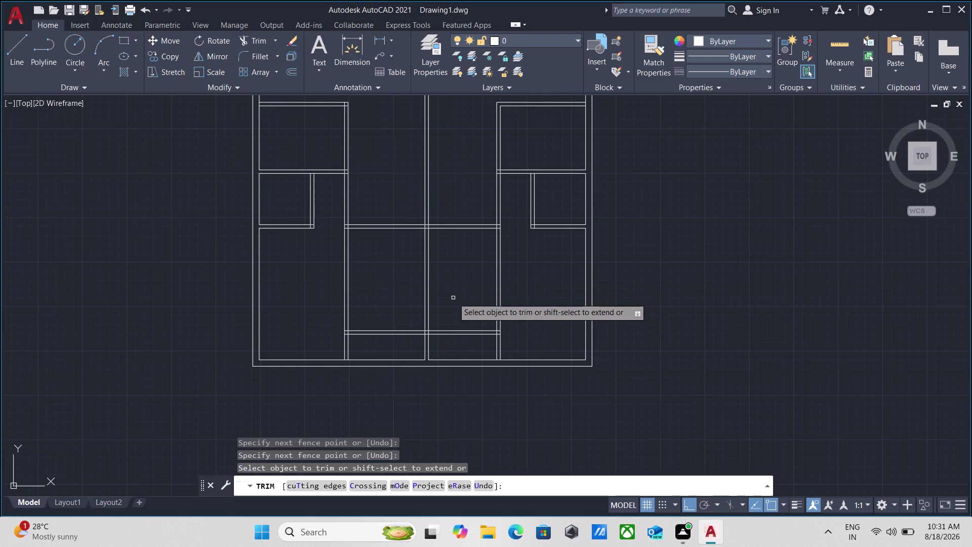
scroll(up, 3)
scroll(down, 3)
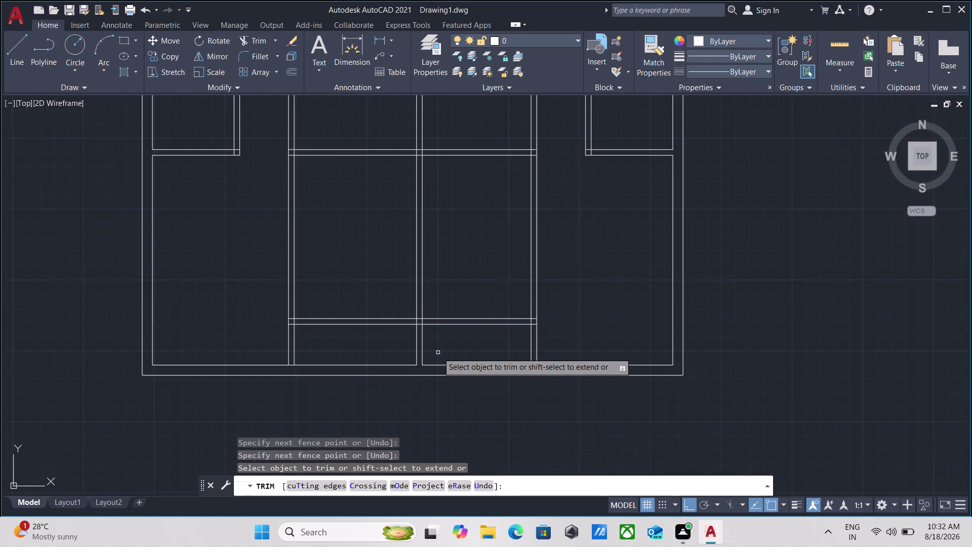
middle_click(439, 353)
scroll(up, 3)
scroll(down, 3)
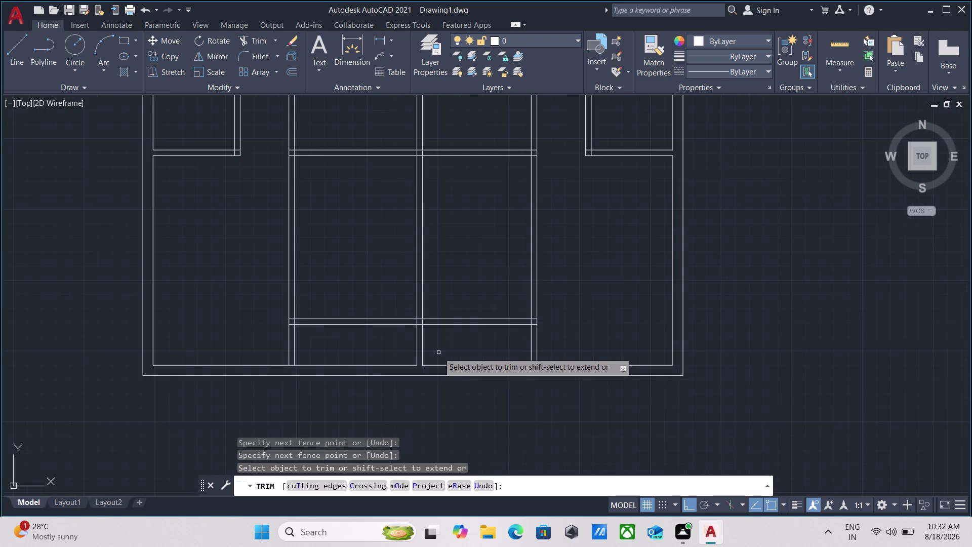
scroll(down, 3)
middle_drag(439, 352, 437, 365)
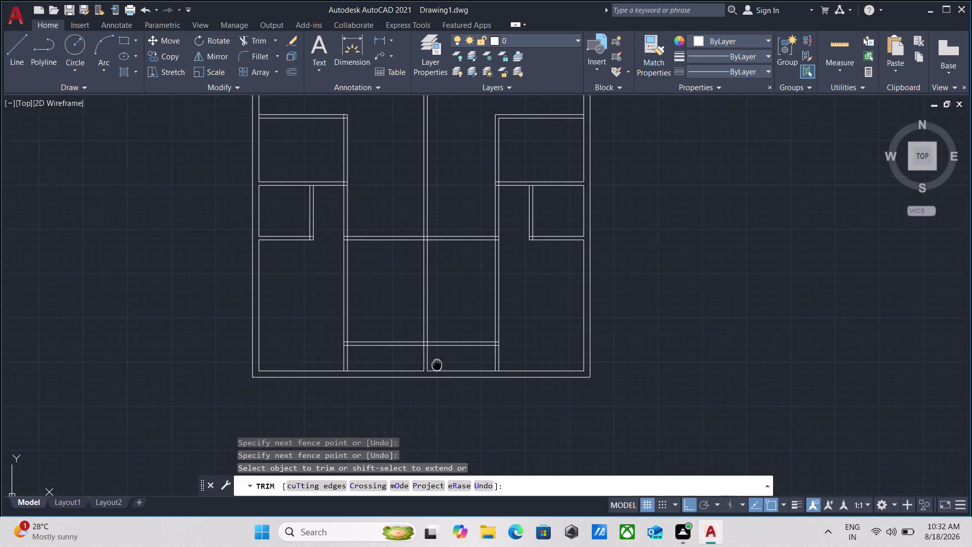
middle_drag(437, 366, 437, 367)
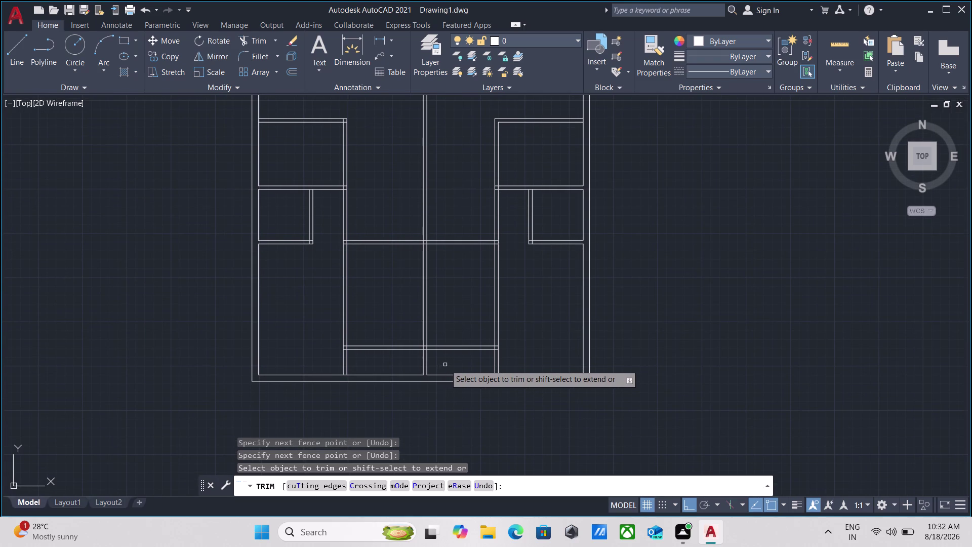
key(Escape)
scroll(up, 3)
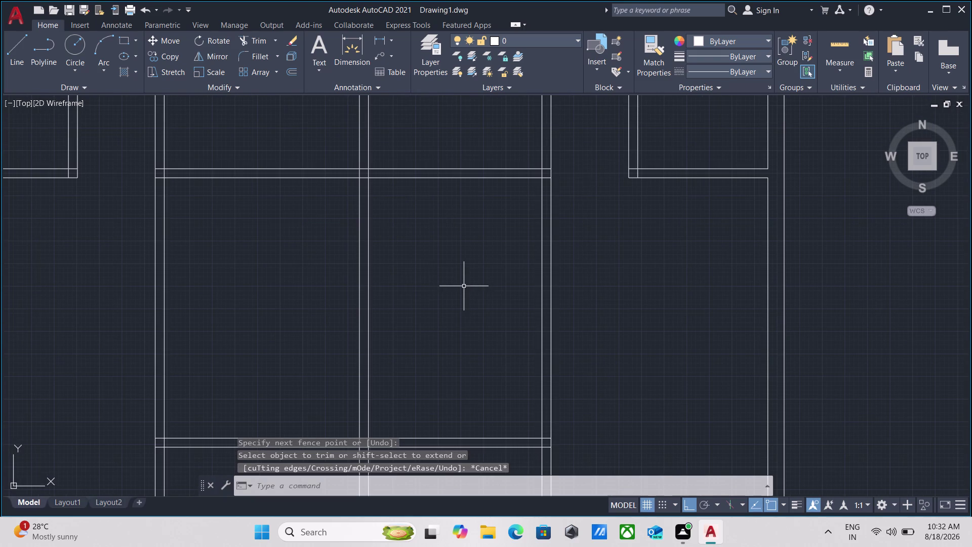
text(mea)
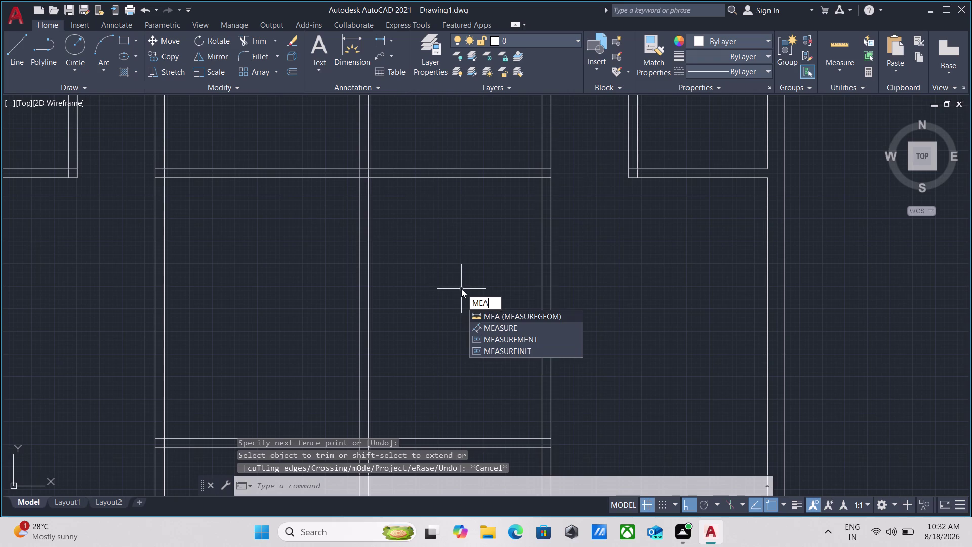
key(Return)
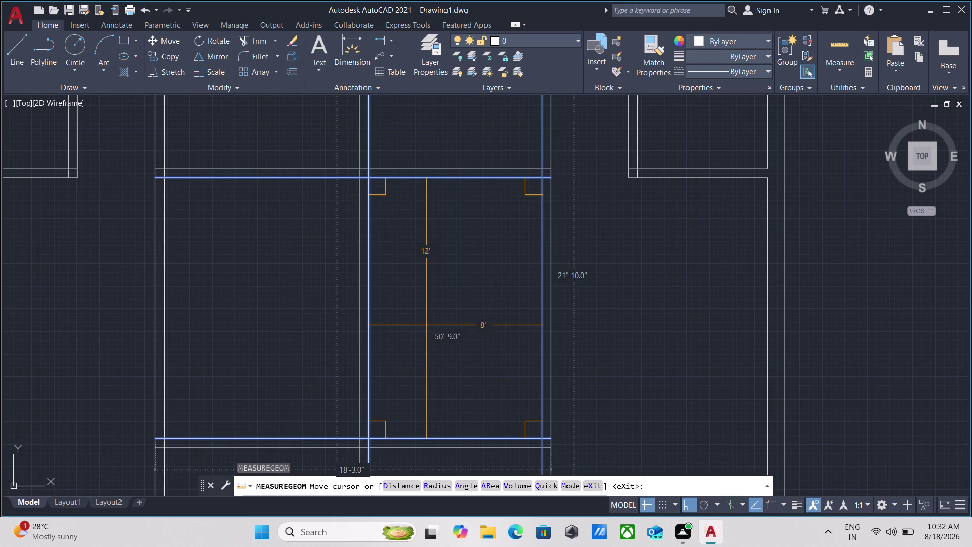
scroll(down, 3)
key(Escape)
scroll(down, 3)
scroll(up, 3)
scroll(down, 3)
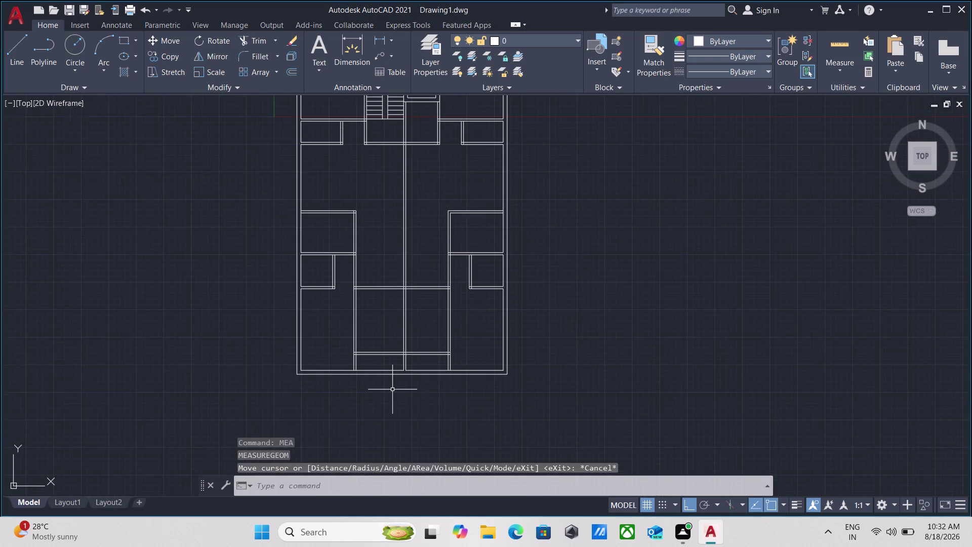
scroll(up, 3)
scroll(up, 3)
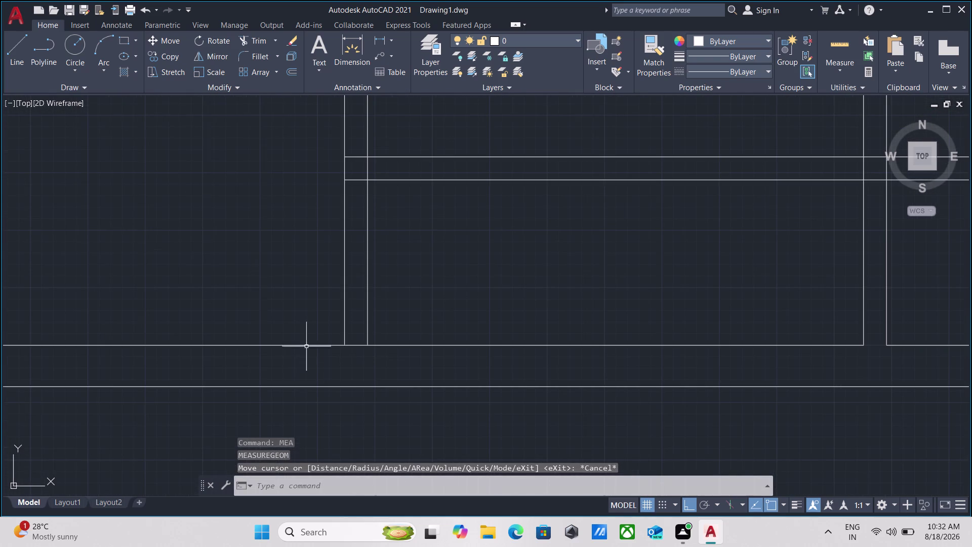
middle_drag(262, 303, 264, 316)
Extend the first two short inner wall lines down to the outer wall with EX.
key(e)
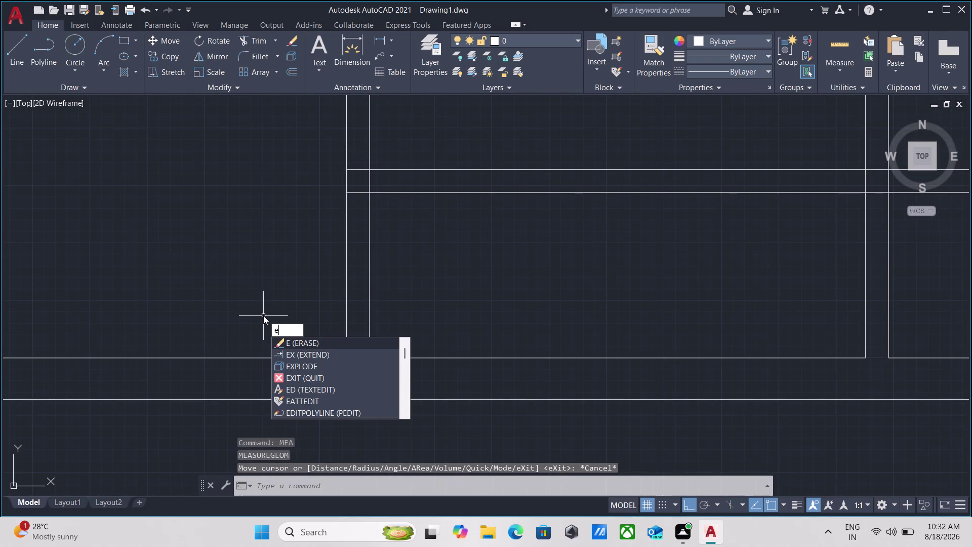
key(x)
key(Return)
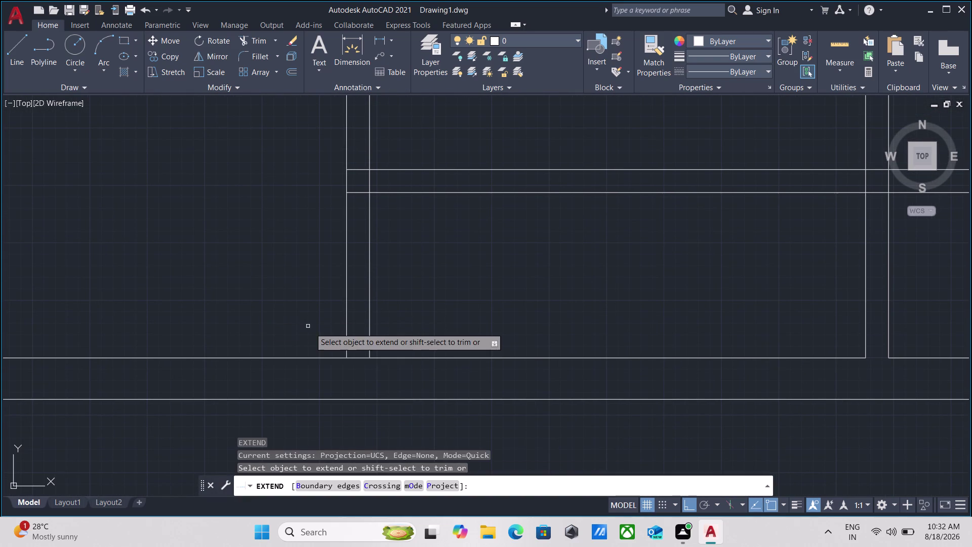
click(346, 340)
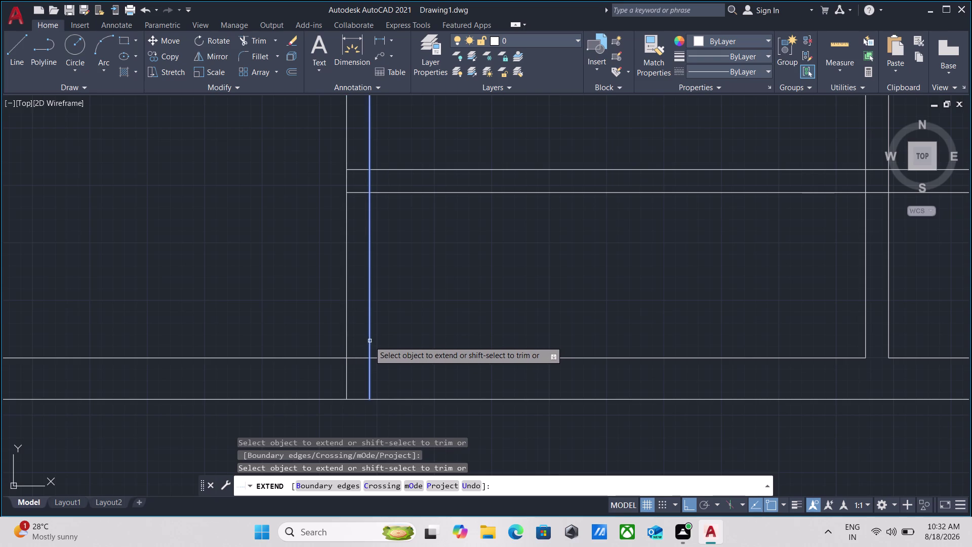
click(369, 341)
scroll(down, 3)
middle_drag(533, 283, 373, 349)
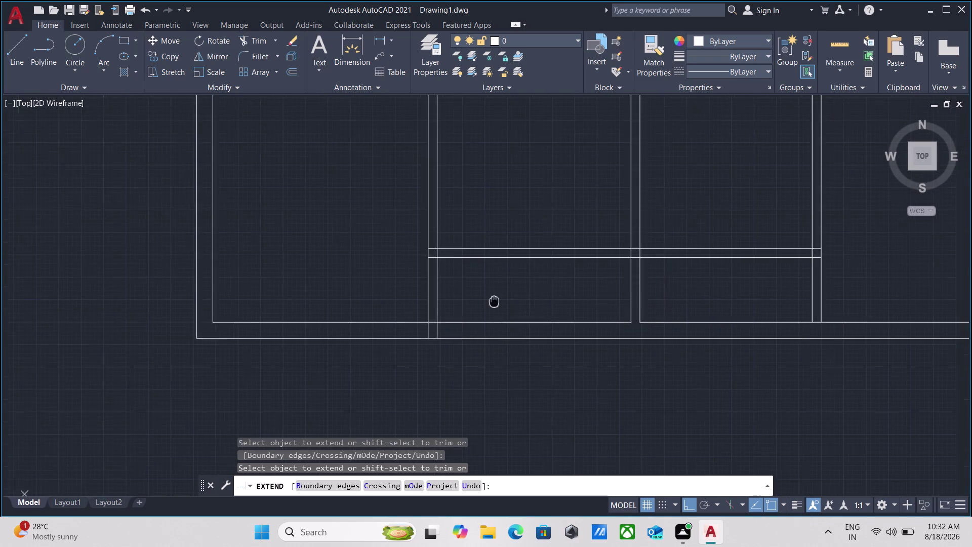
middle_drag(373, 350, 367, 354)
Extend the remaining four short vertical wall lines to the outer wall, then end Extend.
click(493, 362)
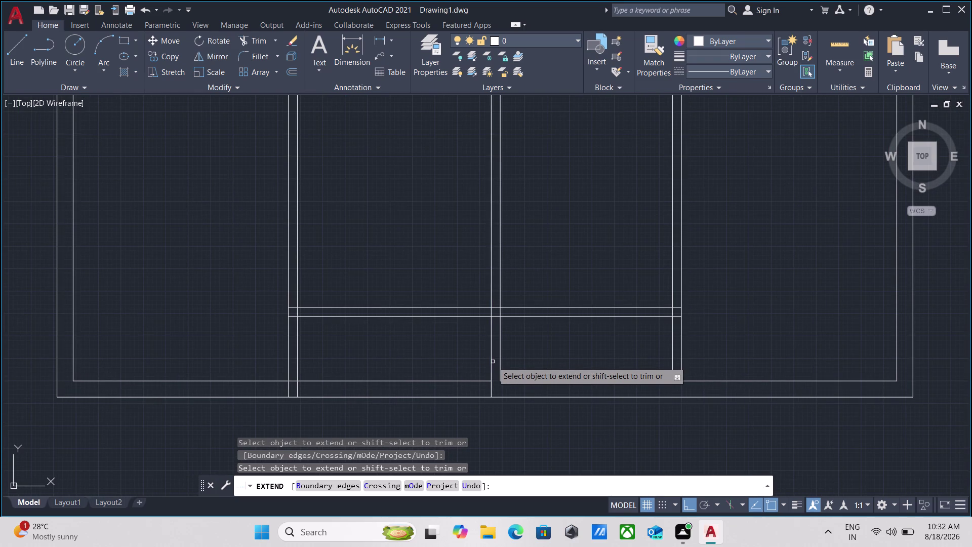
click(502, 362)
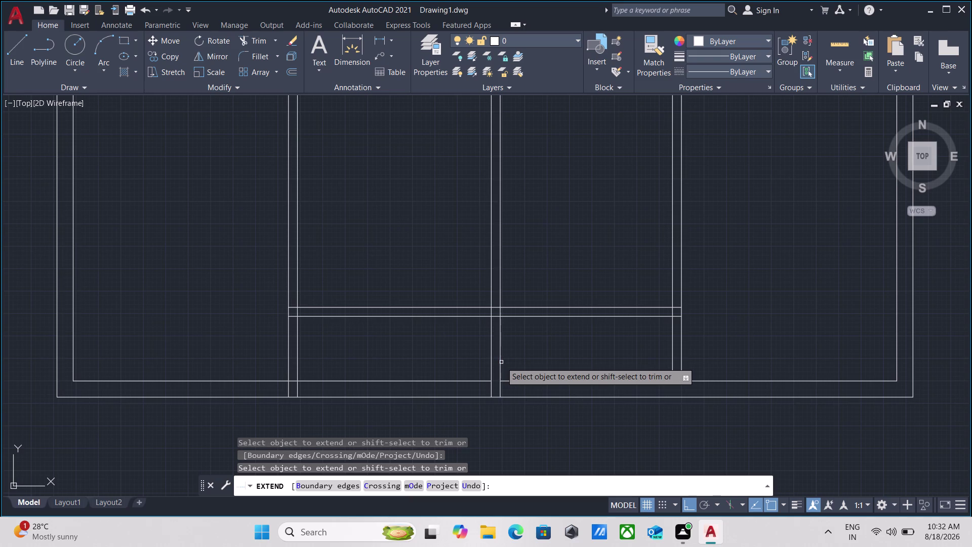
scroll(down, 3)
middle_drag(608, 333, 582, 344)
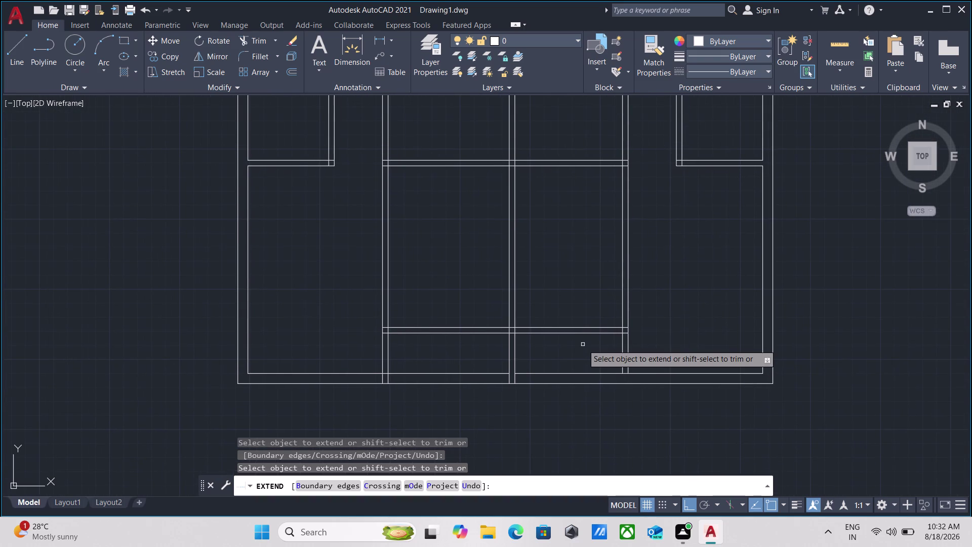
click(623, 351)
click(628, 352)
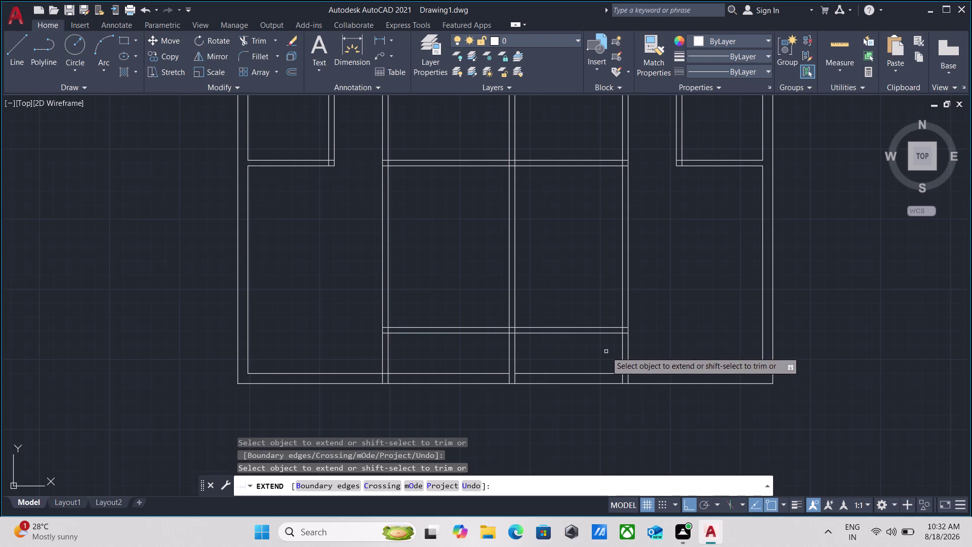
middle_drag(606, 351, 599, 366)
key(Escape)
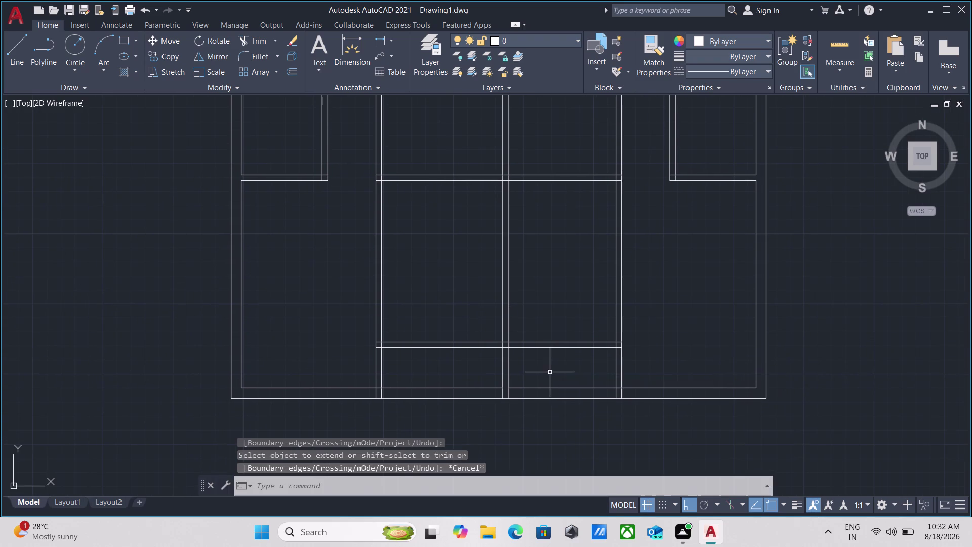
Zoom out and centre the whole floor plan in view.
scroll(up, 3)
scroll(down, 3)
middle_drag(526, 408, 514, 412)
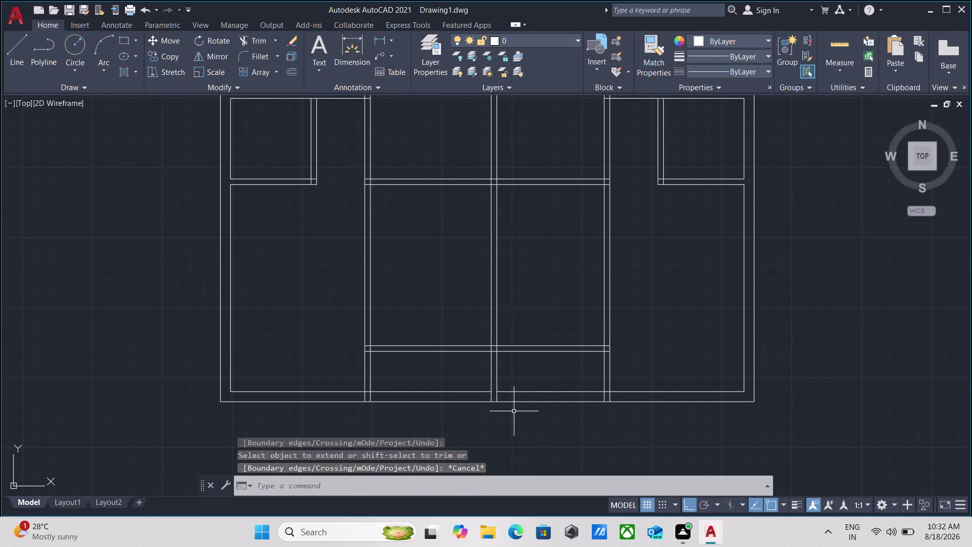
middle_click(528, 418)
scroll(down, 3)
middle_drag(529, 418, 528, 473)
scroll(down, 3)
middle_drag(546, 360, 543, 428)
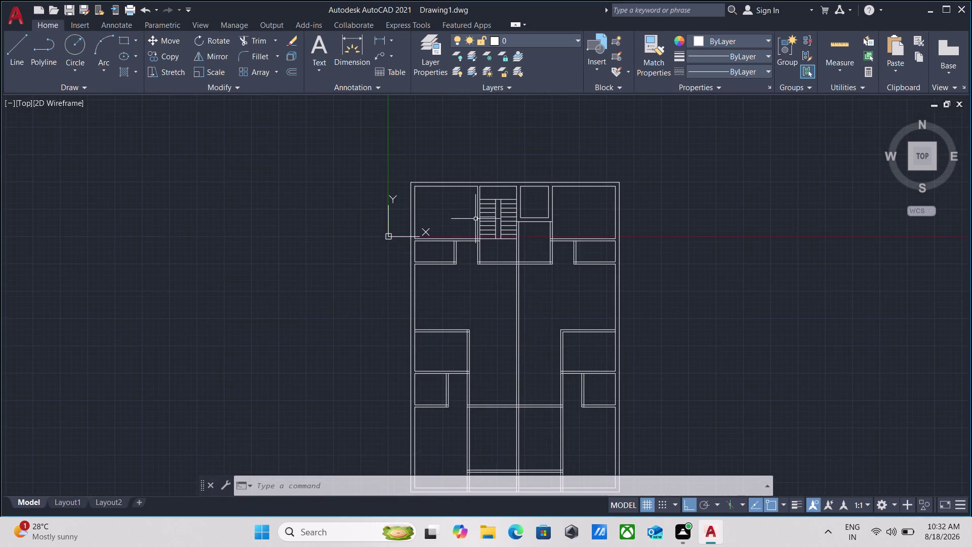
Trim the overshooting wall line ends beyond the corner with TR.
scroll(up, 3)
scroll(down, 3)
scroll(up, 3)
scroll(up, 3)
scroll(up, 3)
middle_drag(459, 296, 481, 337)
text(tr)
key(Return)
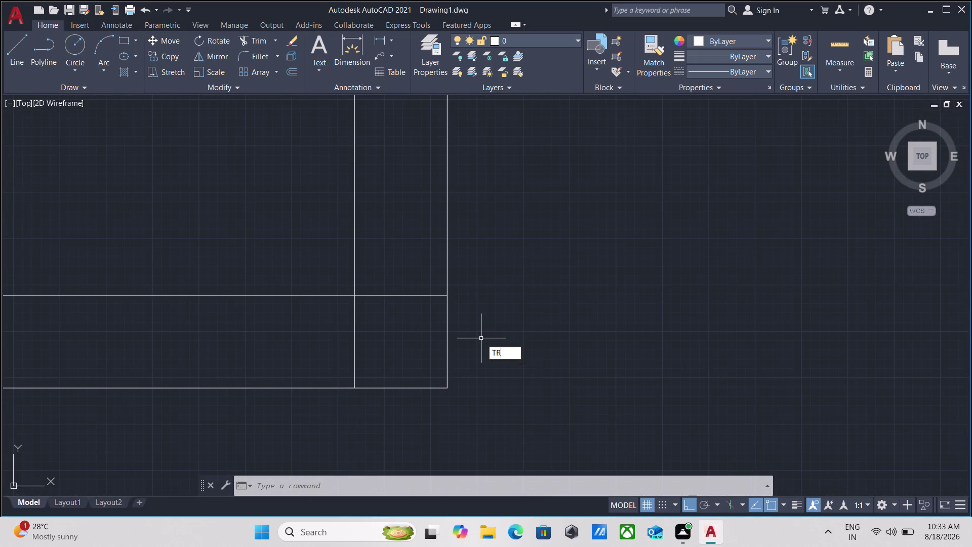
click(388, 251)
click(383, 334)
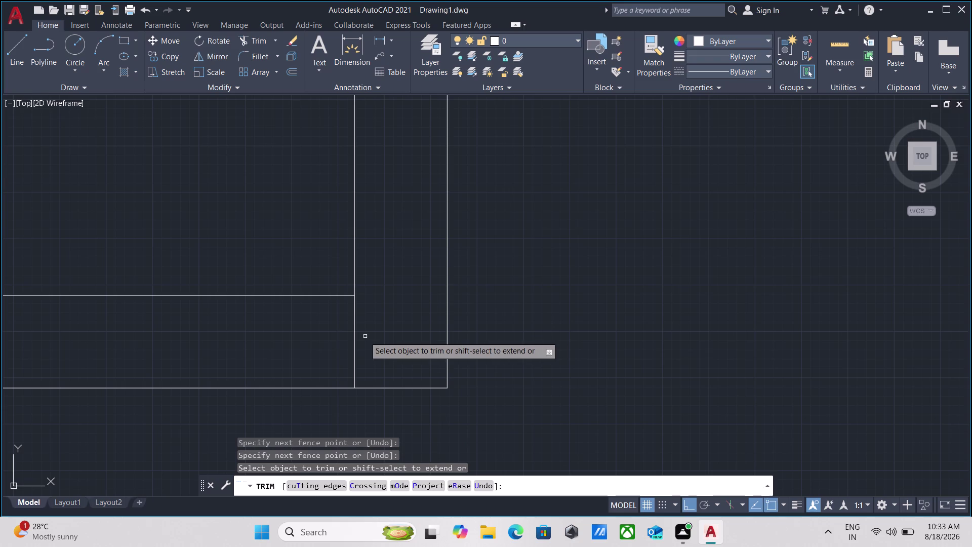
click(365, 336)
click(282, 324)
key(Escape)
Zoom and pan to bring the wall junction near the stair into view.
scroll(down, 3)
scroll(down, 3)
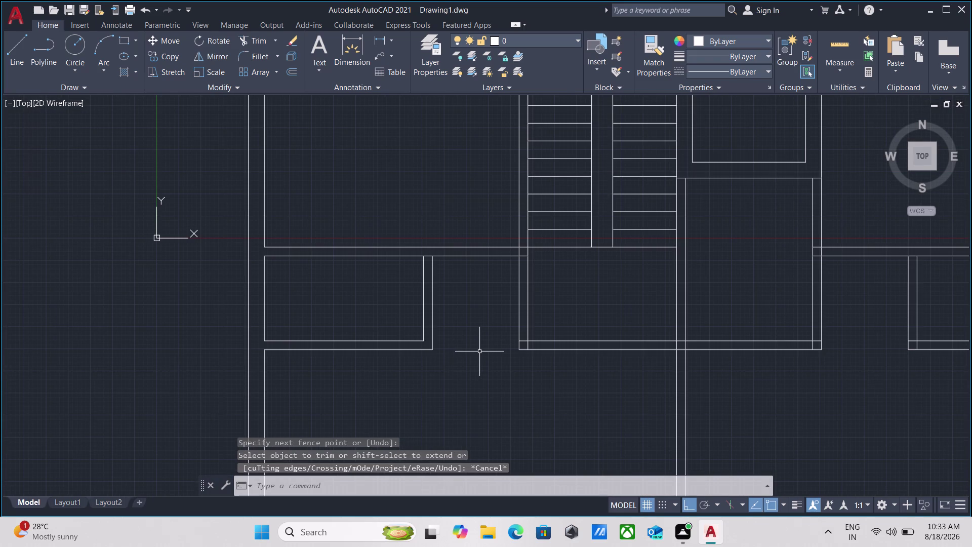
scroll(down, 3)
scroll(up, 3)
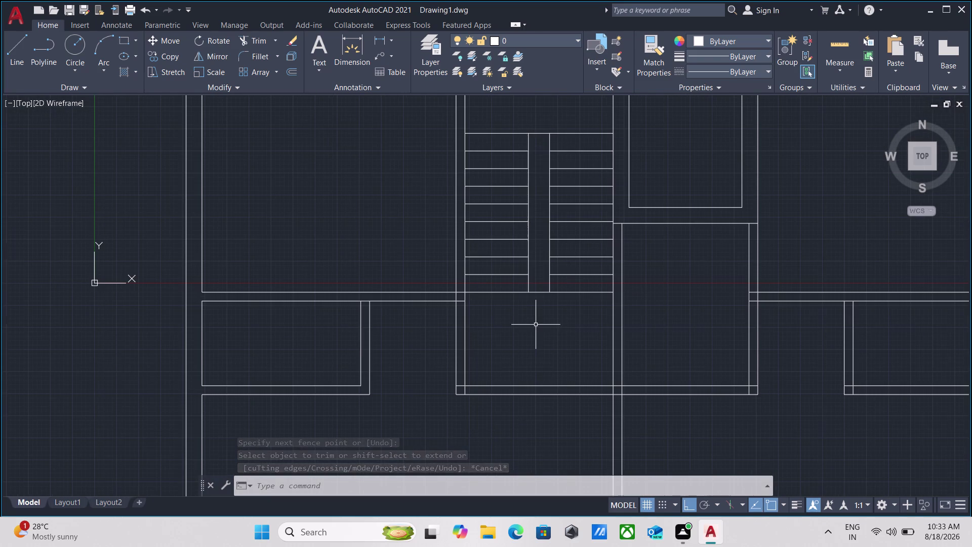
scroll(down, 3)
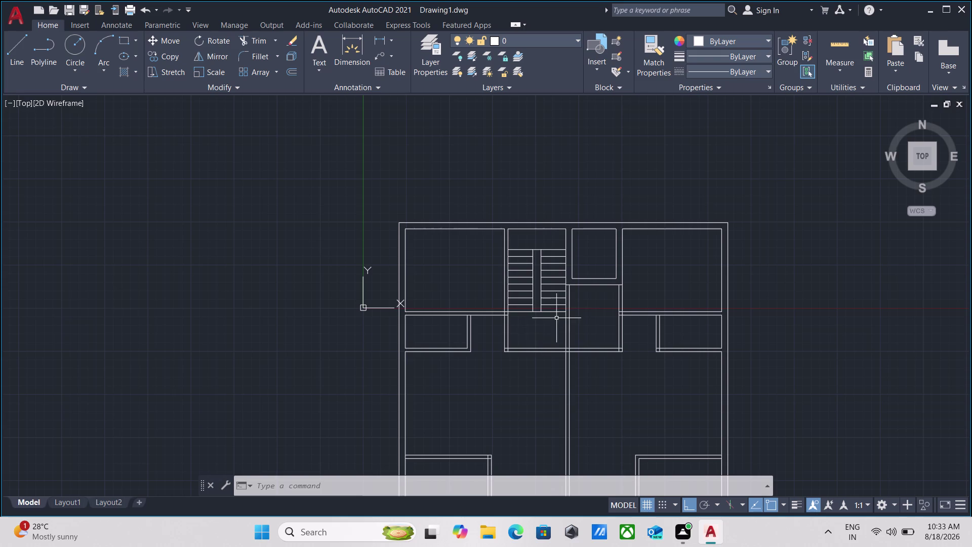
scroll(up, 3)
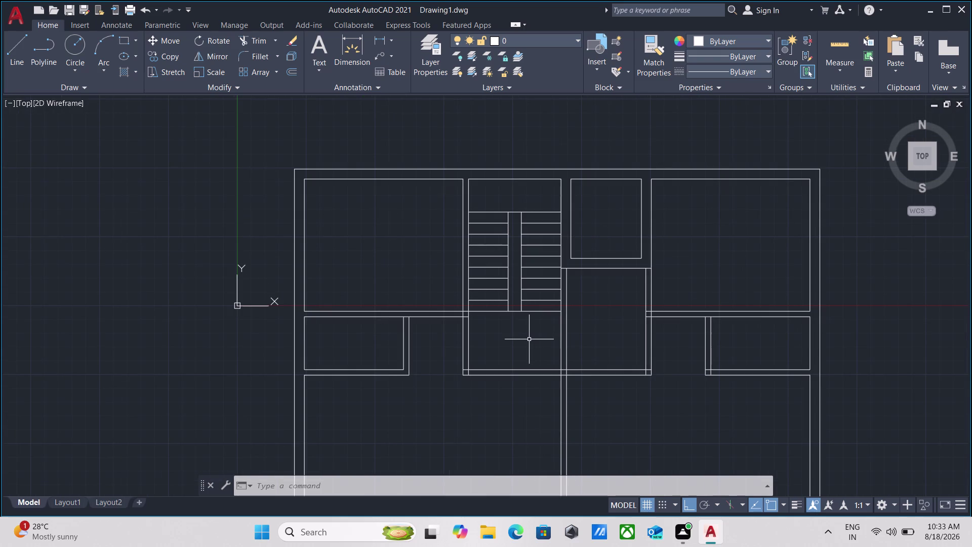
scroll(up, 3)
scroll(up, 3)
middle_drag(485, 308, 494, 351)
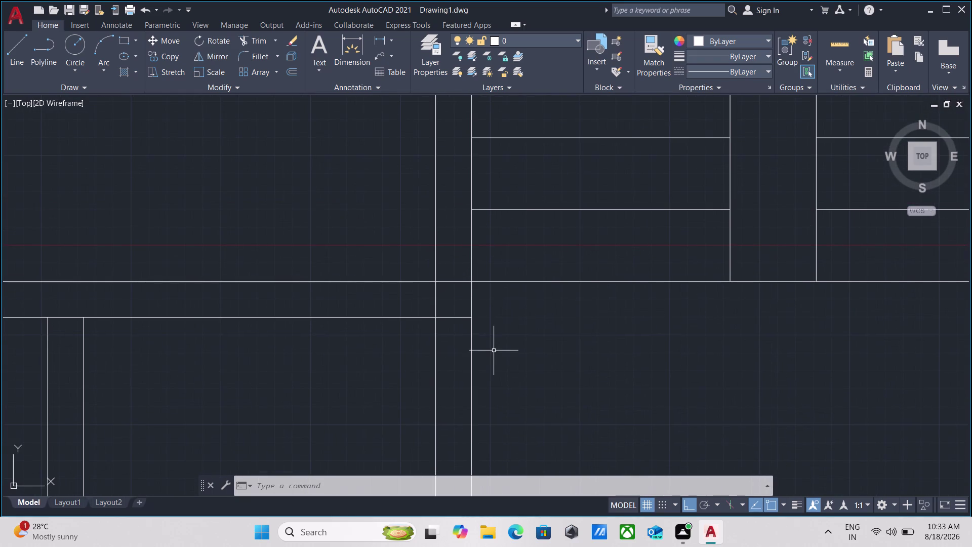
text(tr)
key(Return)
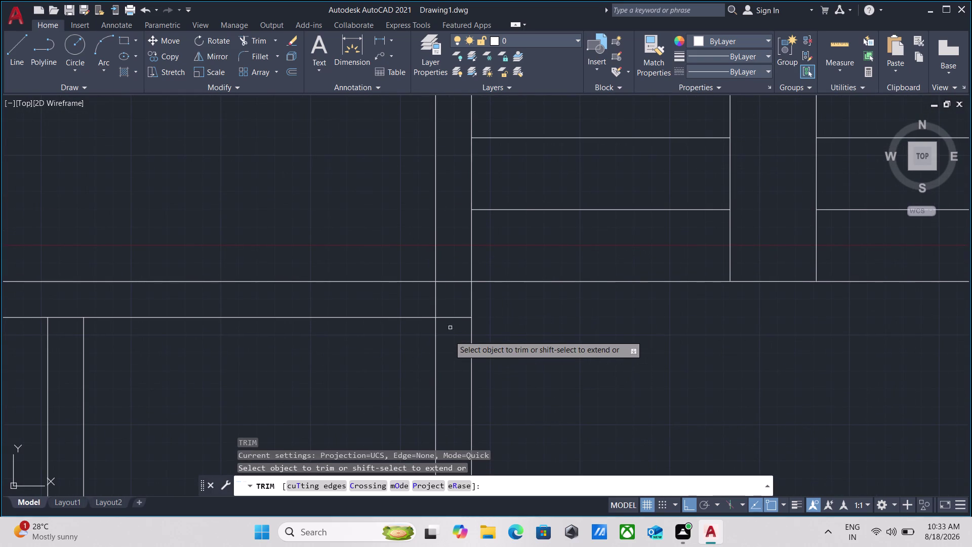
click(449, 338)
click(461, 248)
click(441, 298)
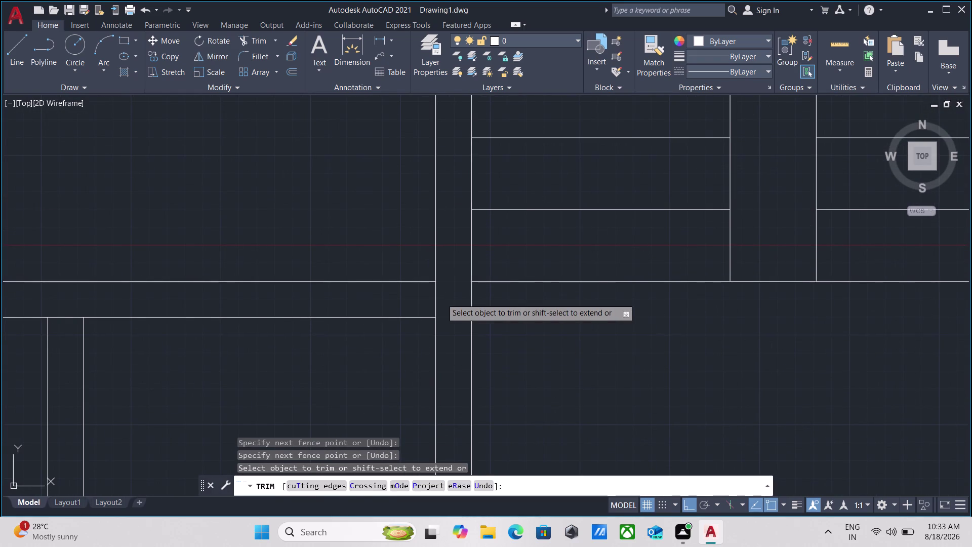
click(393, 296)
key(Escape)
scroll(down, 3)
scroll(down, 3)
middle_drag(447, 332, 447, 332)
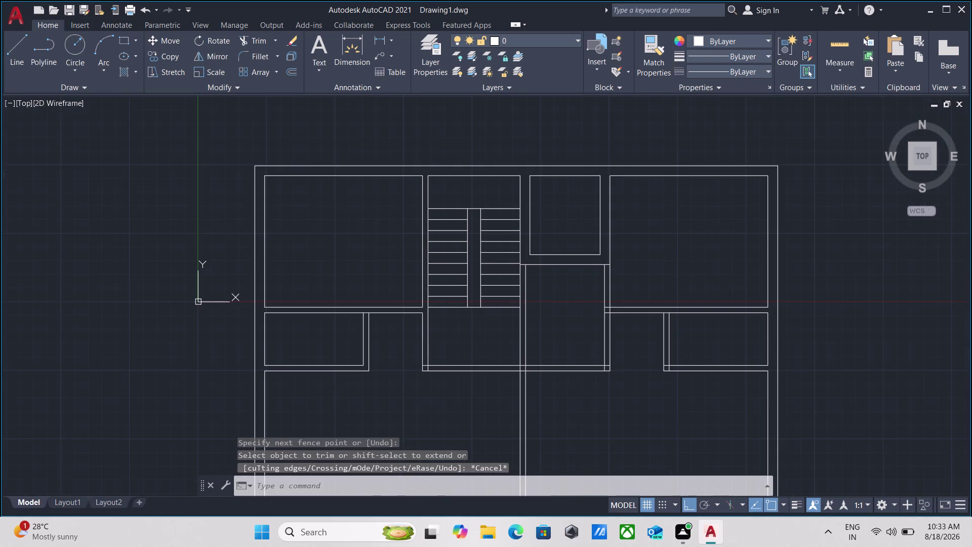
middle_drag(447, 332, 427, 276)
scroll(up, 3)
middle_drag(405, 367, 422, 397)
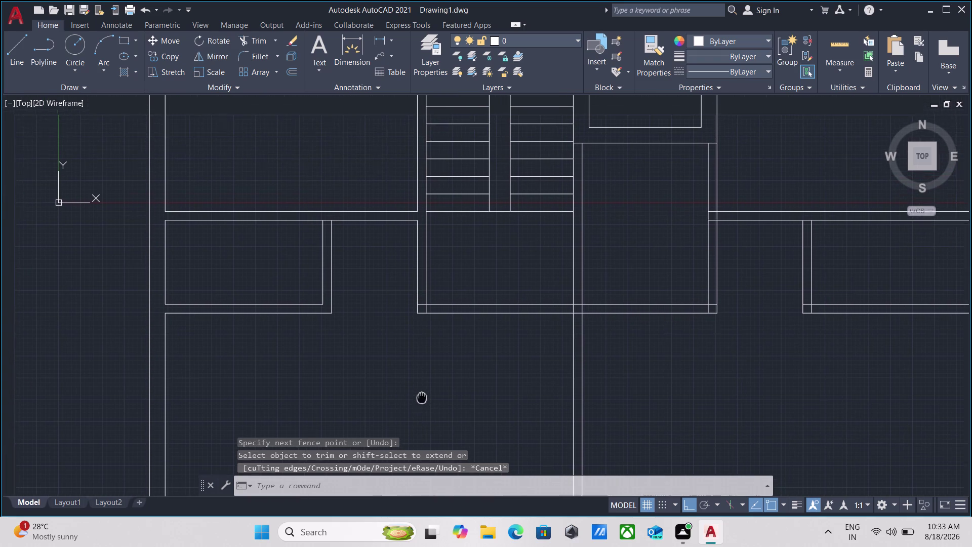
middle_drag(422, 398, 422, 397)
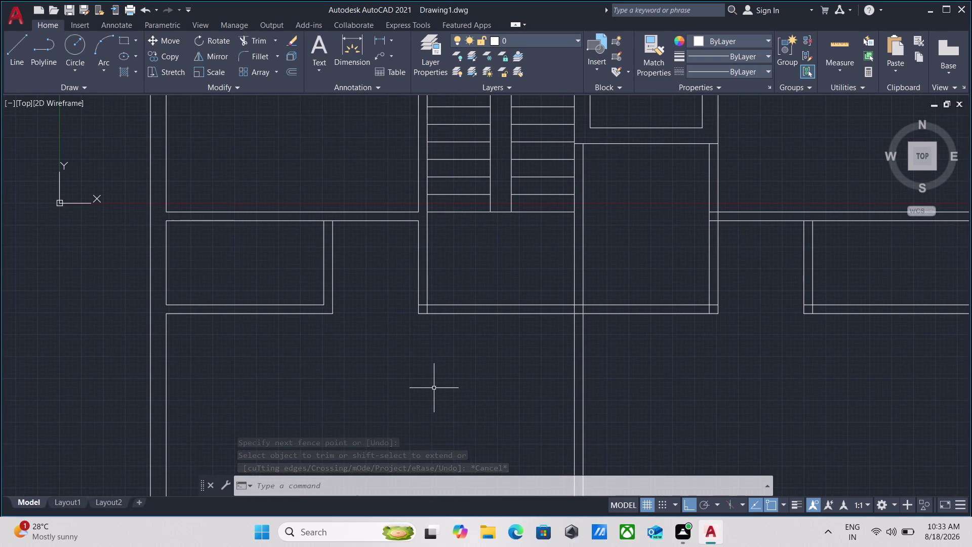
scroll(up, 3)
scroll(down, 3)
middle_drag(430, 294, 406, 355)
scroll(down, 3)
text(tr)
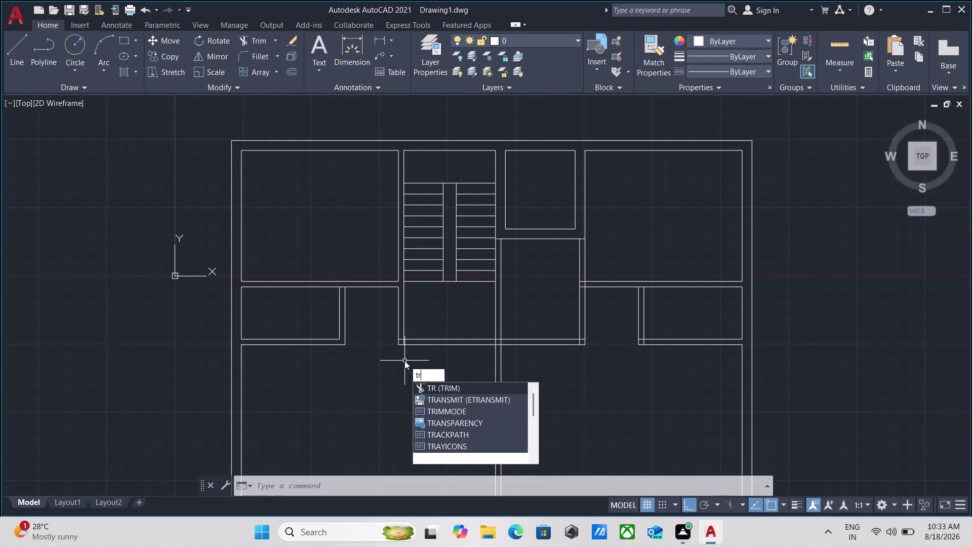
key(Return)
scroll(up, 3)
click(400, 333)
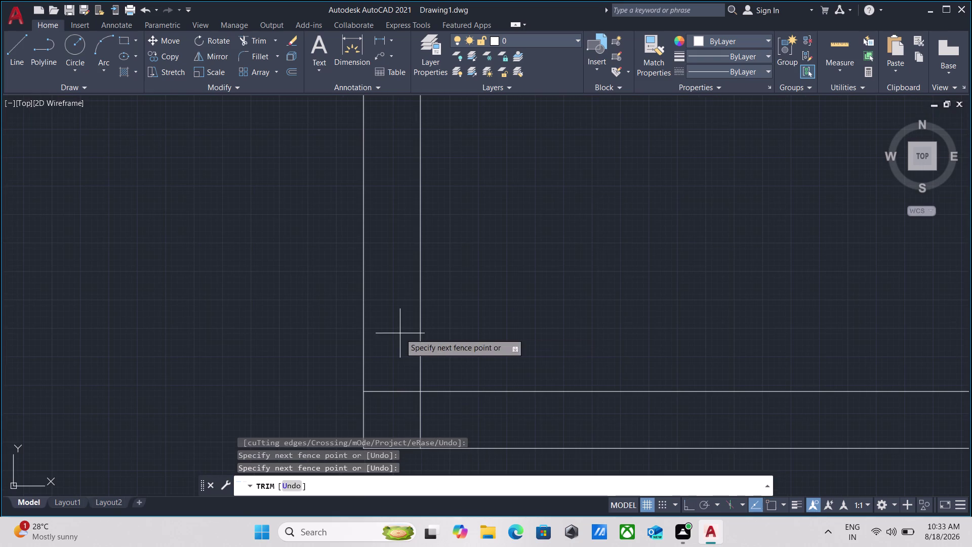
click(395, 416)
click(406, 412)
click(455, 412)
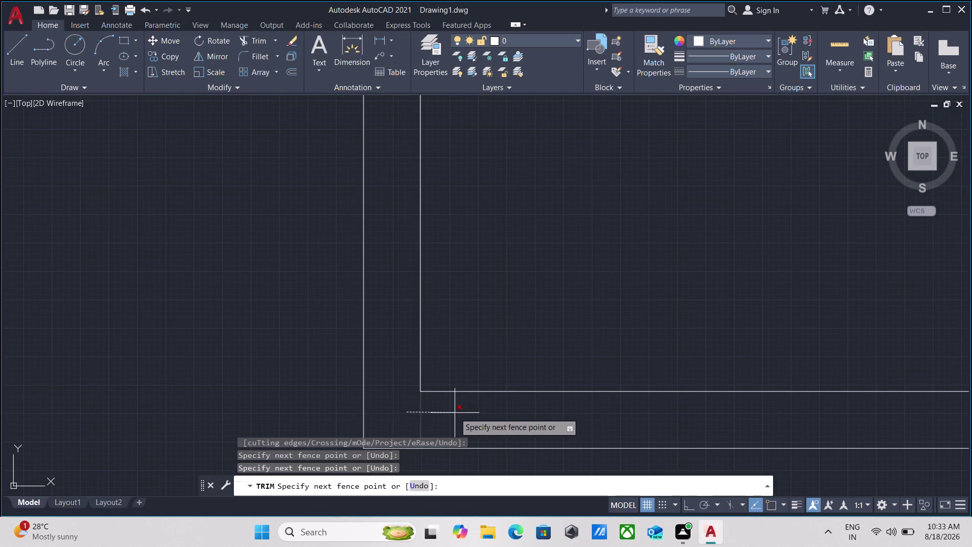
scroll(down, 3)
key(Escape)
scroll(down, 3)
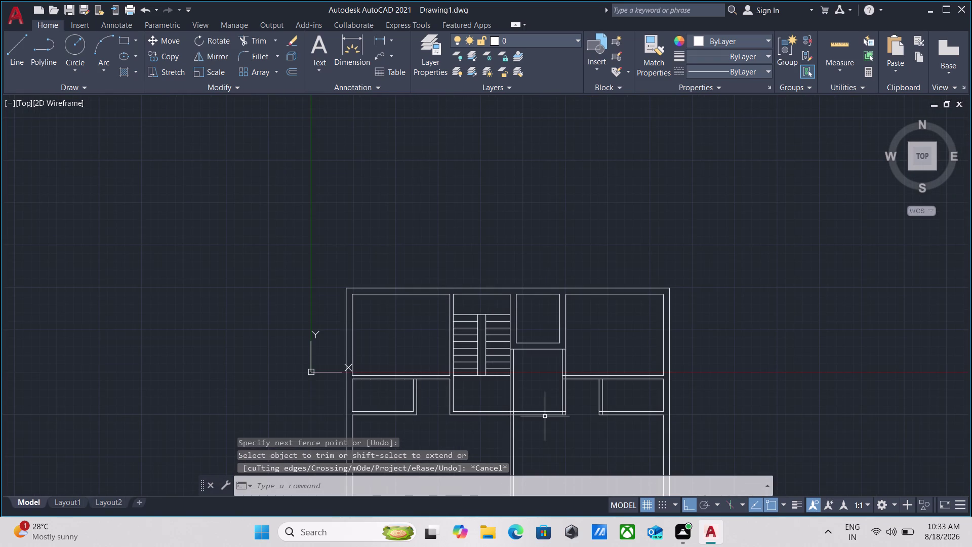
scroll(up, 3)
scroll(down, 3)
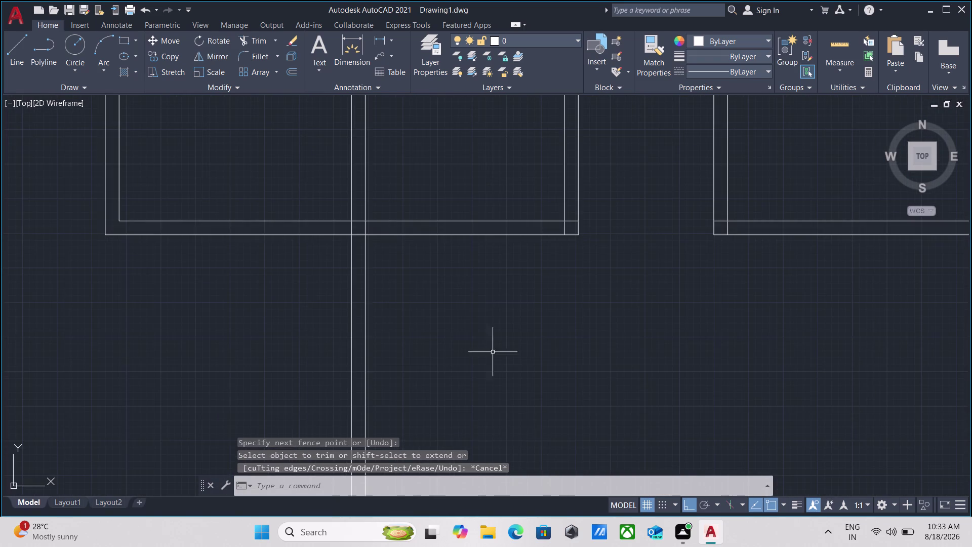
scroll(down, 3)
middle_drag(488, 345, 496, 392)
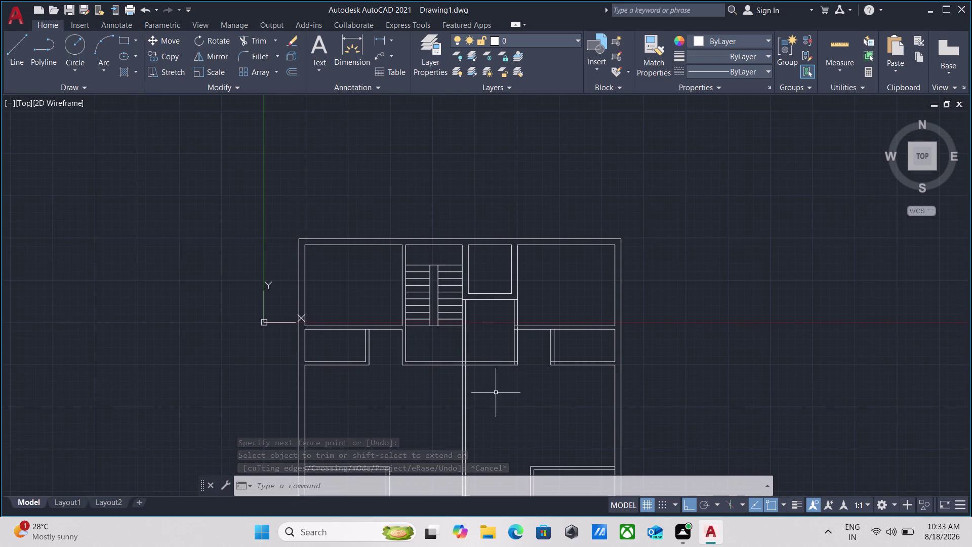
scroll(up, 3)
middle_drag(429, 374, 424, 377)
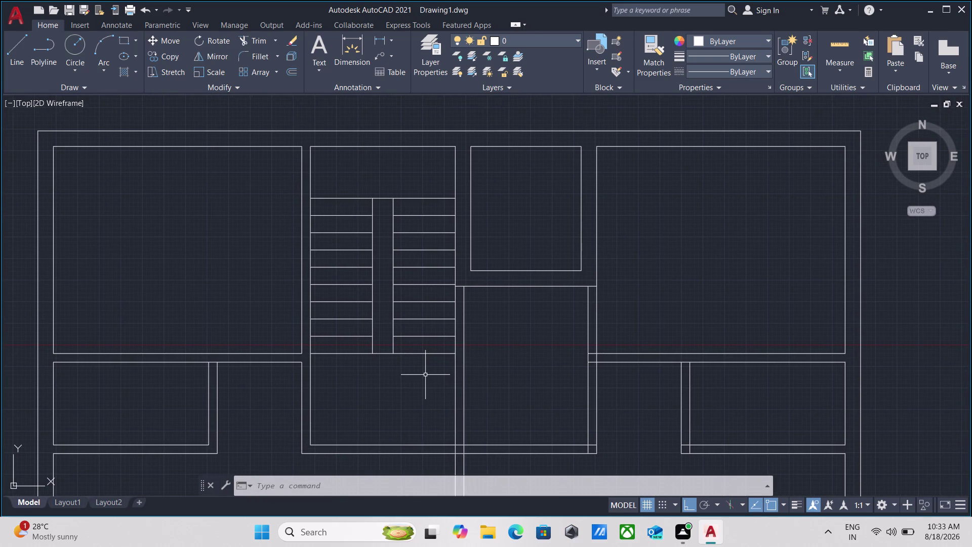
text(ex)
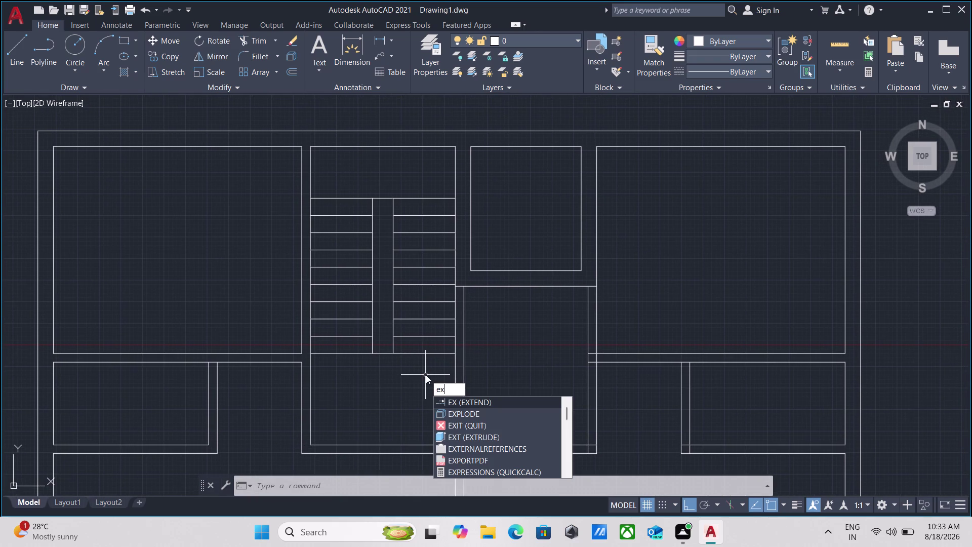
Extend a wall line at the foot of the stair block, then recentre the plan.
key(Return)
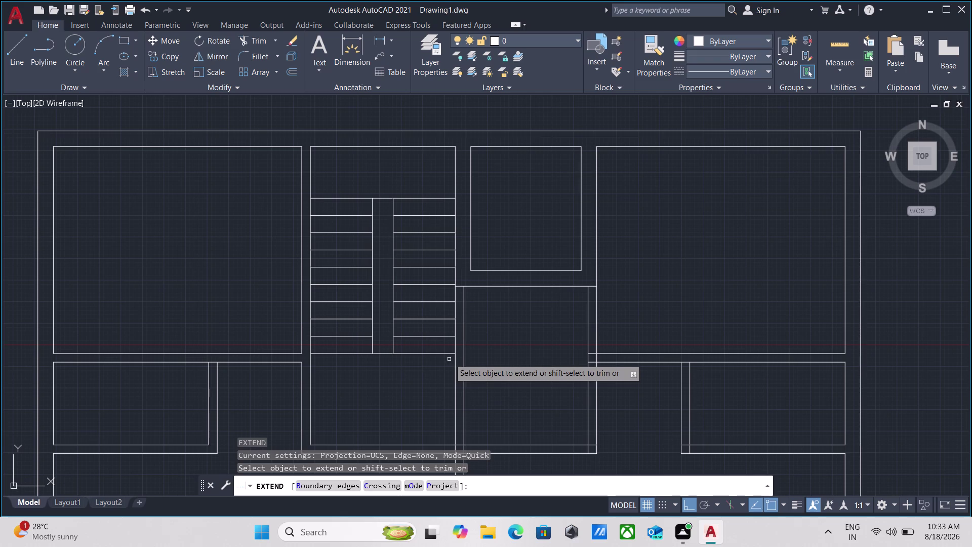
click(450, 353)
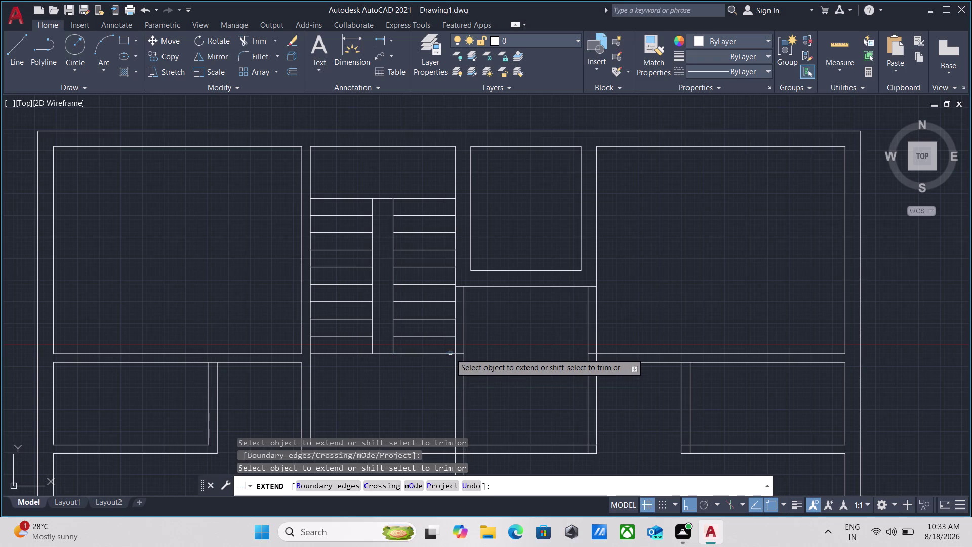
key(Escape)
scroll(down, 3)
middle_drag(506, 368, 499, 351)
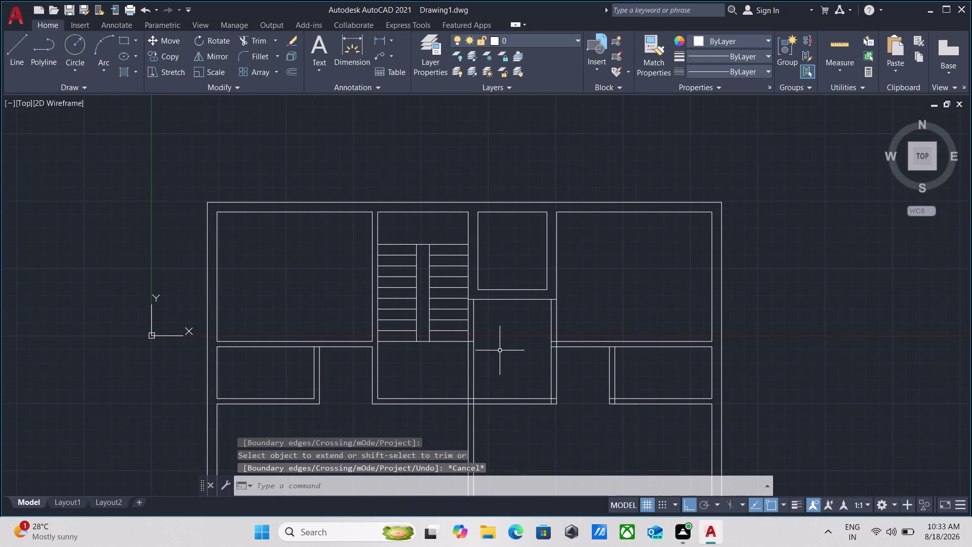
Fence-trim the excess wall stub below the stair with TR.
text(tr)
key(Return)
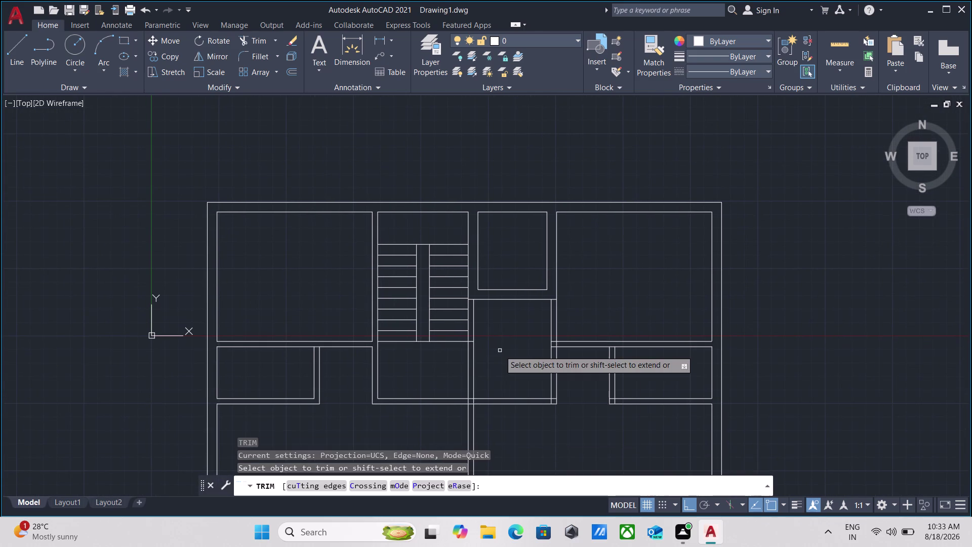
click(496, 357)
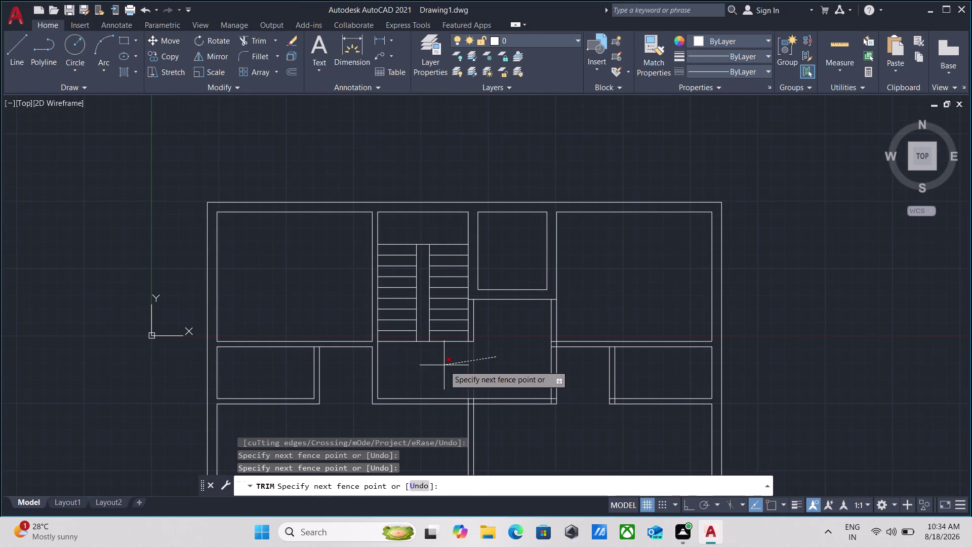
click(444, 366)
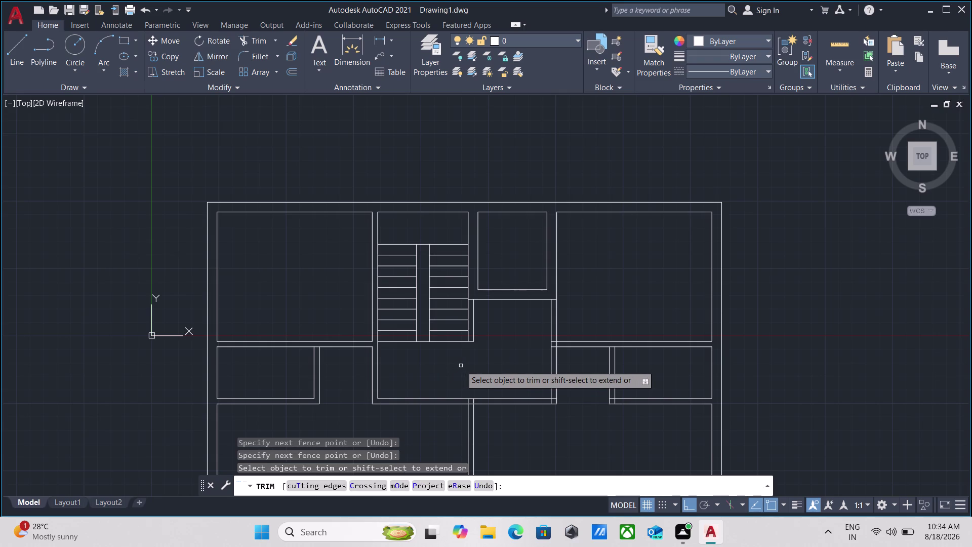
scroll(up, 3)
scroll(up, 3)
scroll(down, 3)
scroll(down, 3)
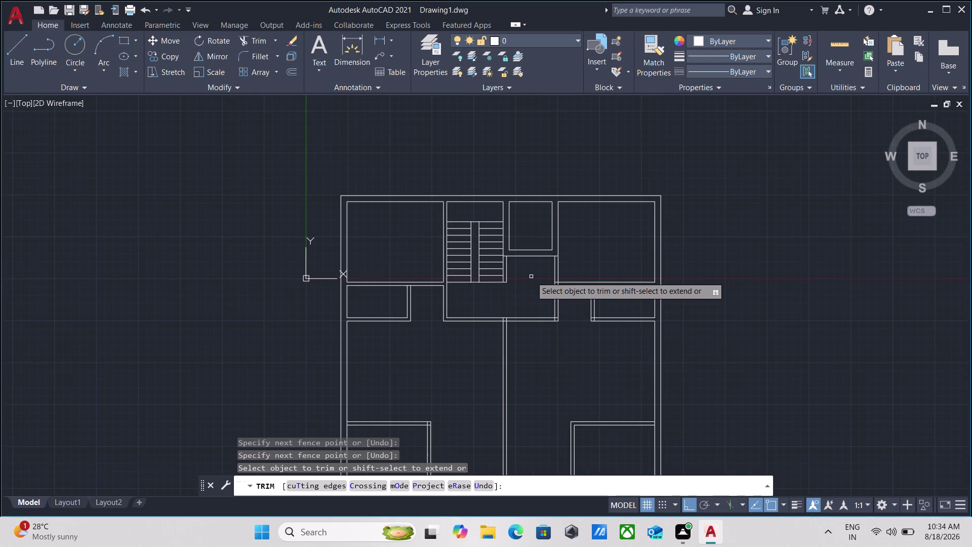
scroll(down, 3)
key(Escape)
Bring the stair area into view and begin typing the M command.
scroll(up, 3)
scroll(up, 3)
middle_drag(469, 253, 453, 338)
text(m)
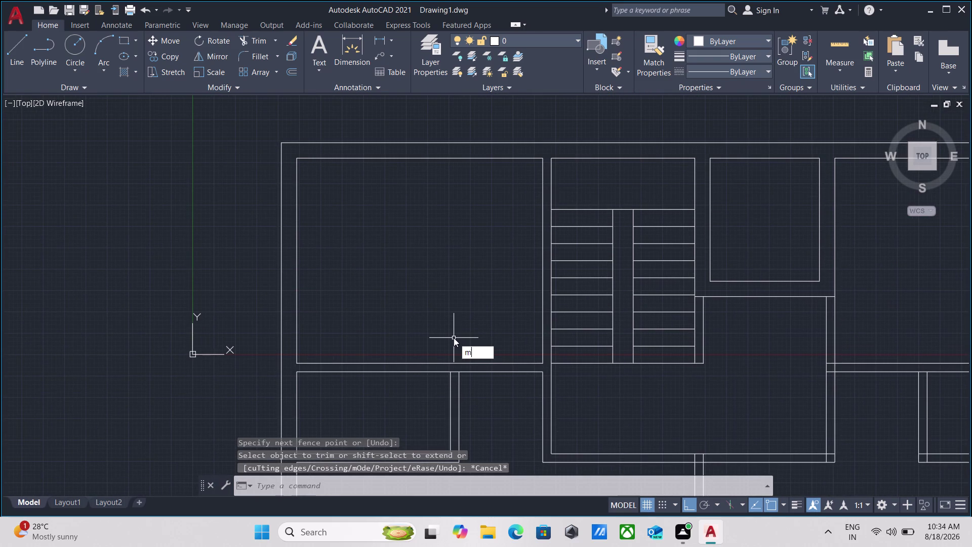
text(ea)
key(Return)
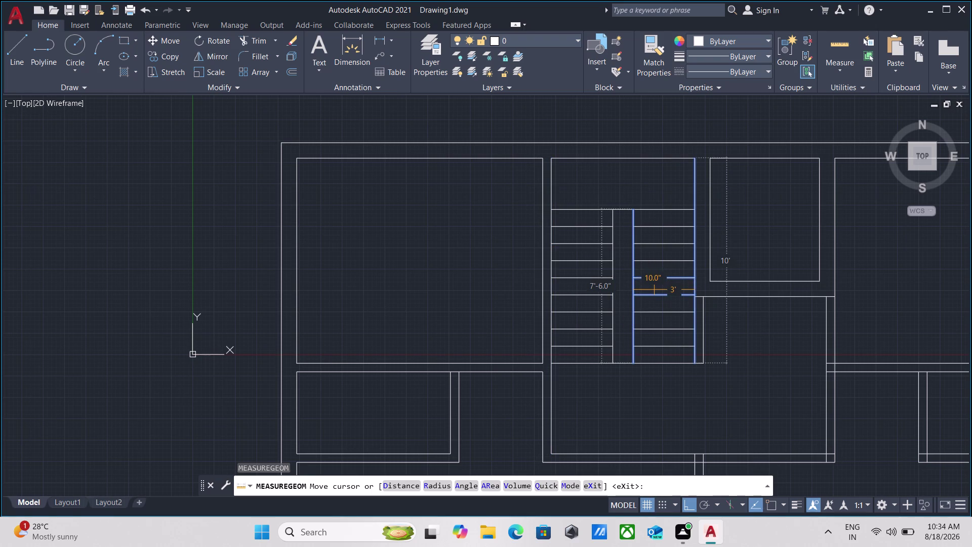
middle_drag(739, 202, 629, 219)
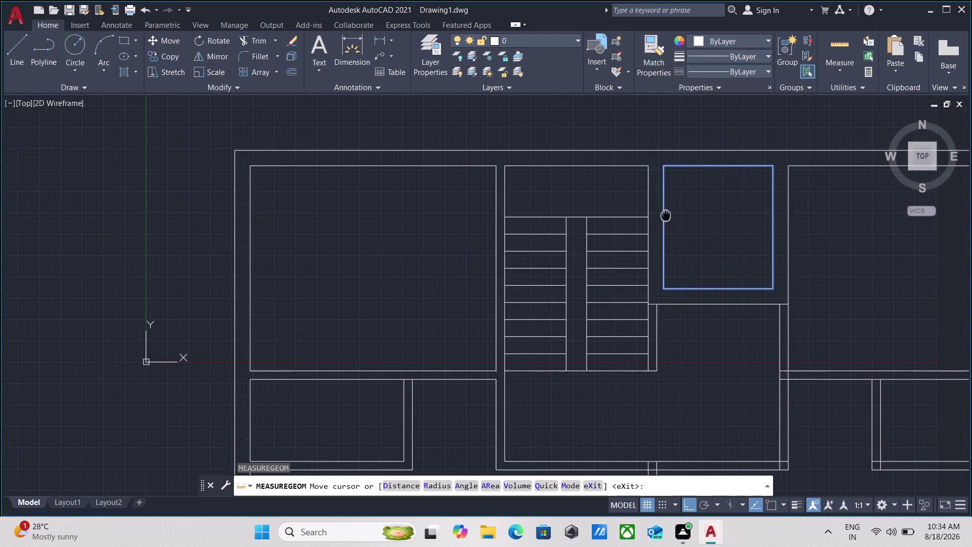
middle_drag(630, 219, 525, 219)
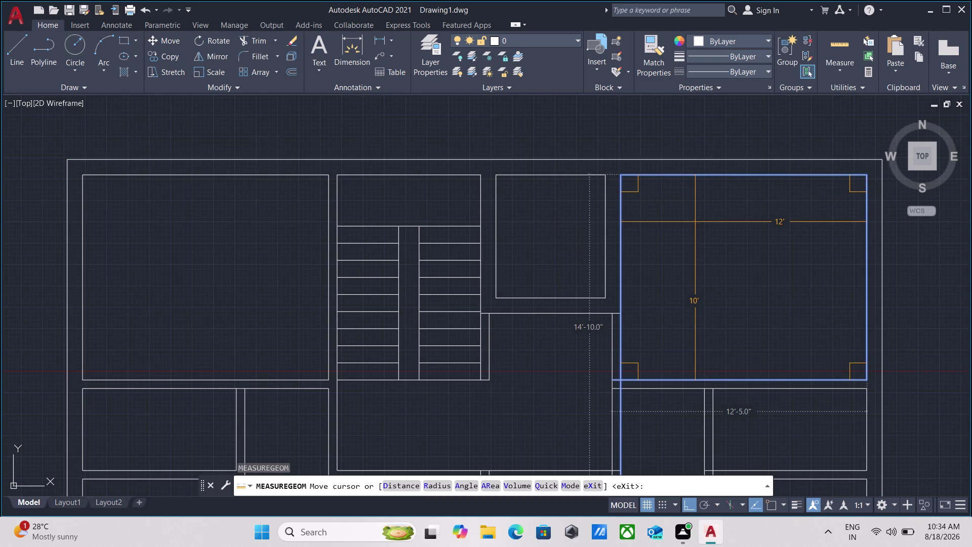
scroll(down, 3)
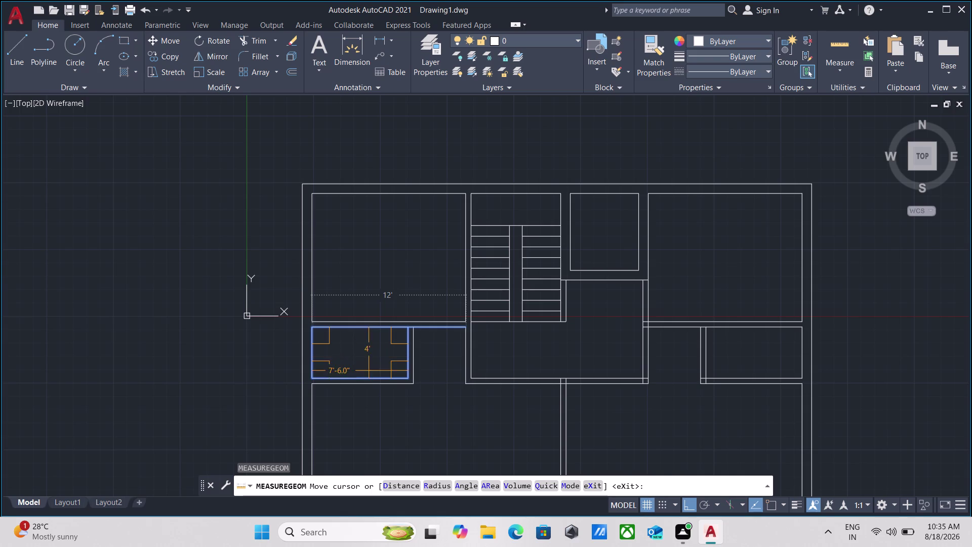
scroll(down, 3)
middle_drag(389, 390, 453, 134)
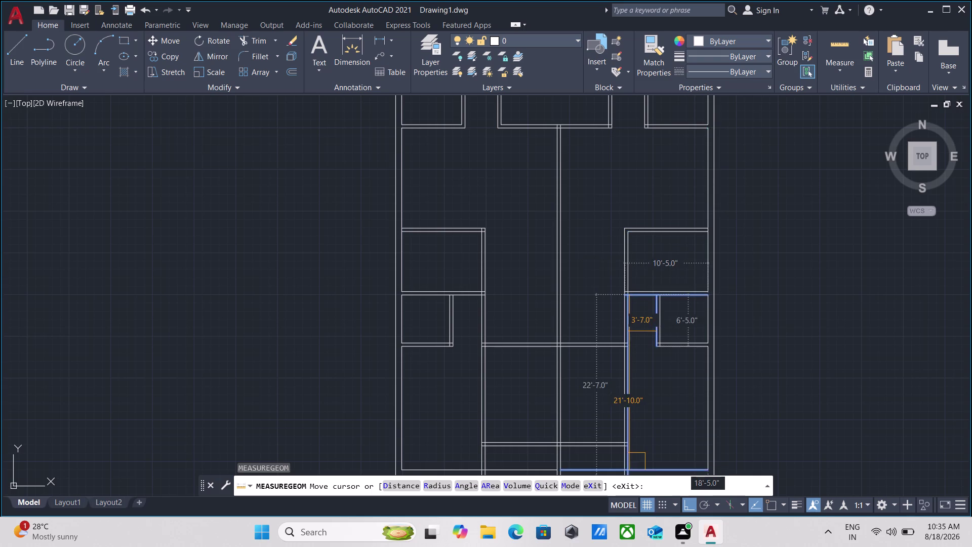
middle_drag(585, 364, 588, 290)
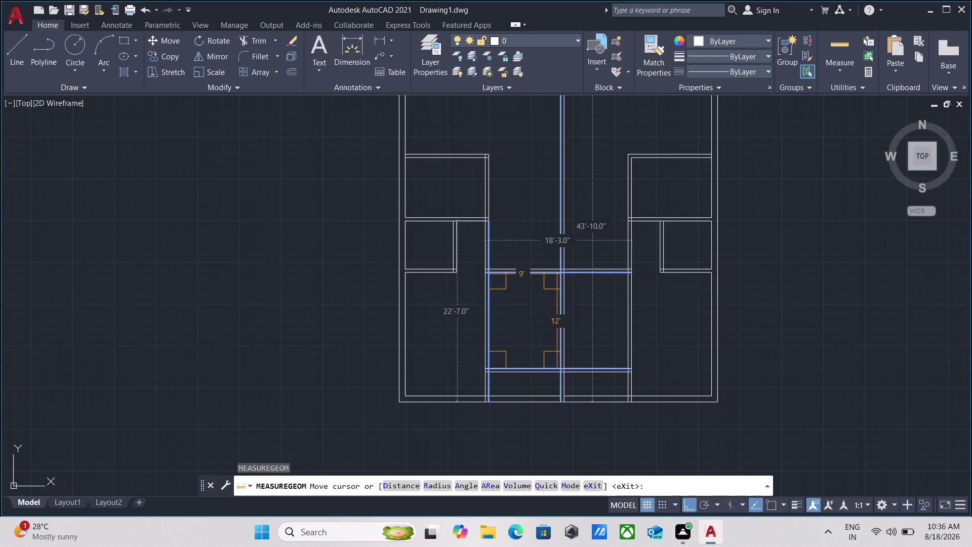
key(Escape)
scroll(up, 3)
middle_drag(519, 200, 504, 350)
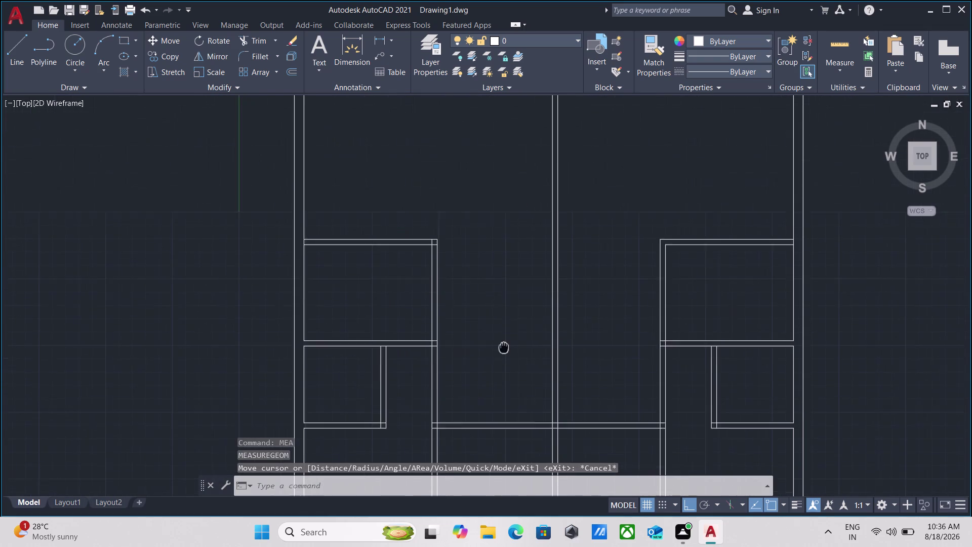
Frame the stair block and start a line at the foot of the left flight.
scroll(down, 3)
middle_drag(510, 289, 504, 392)
scroll(up, 3)
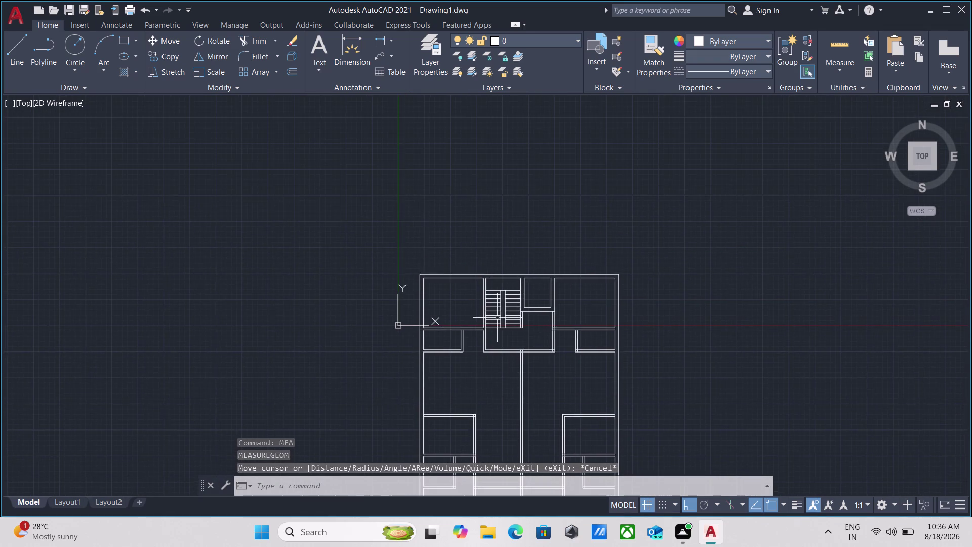
scroll(up, 3)
scroll(up, 3)
middle_drag(496, 336, 496, 321)
scroll(down, 3)
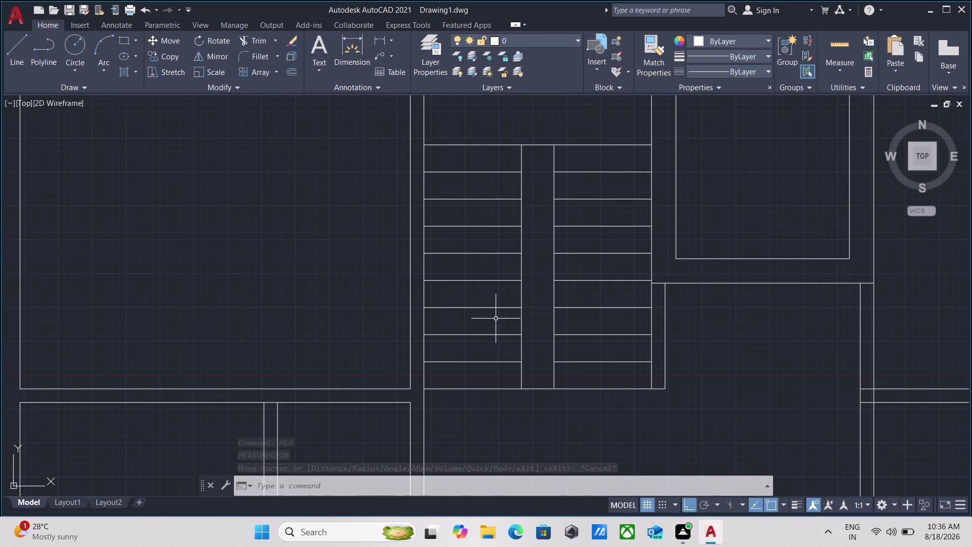
key(l)
key(Return)
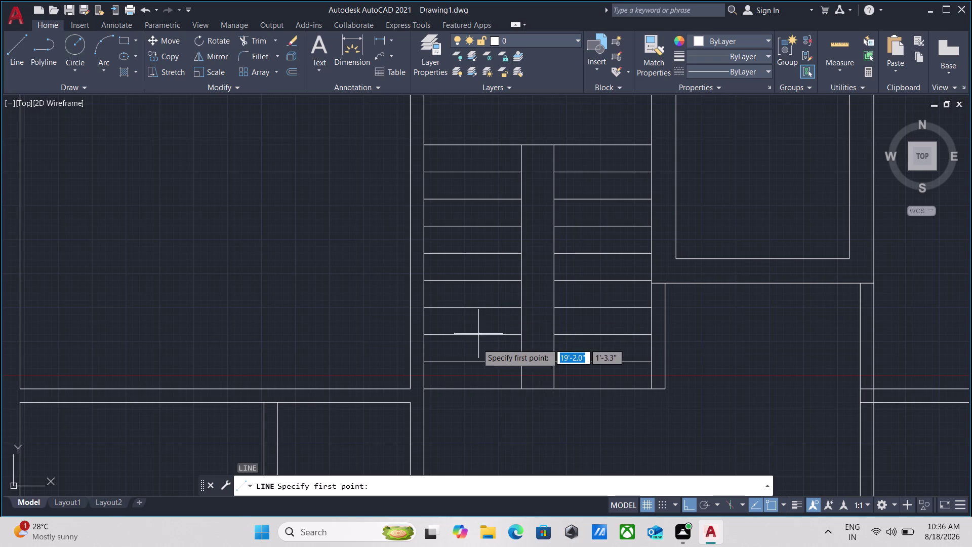
click(473, 391)
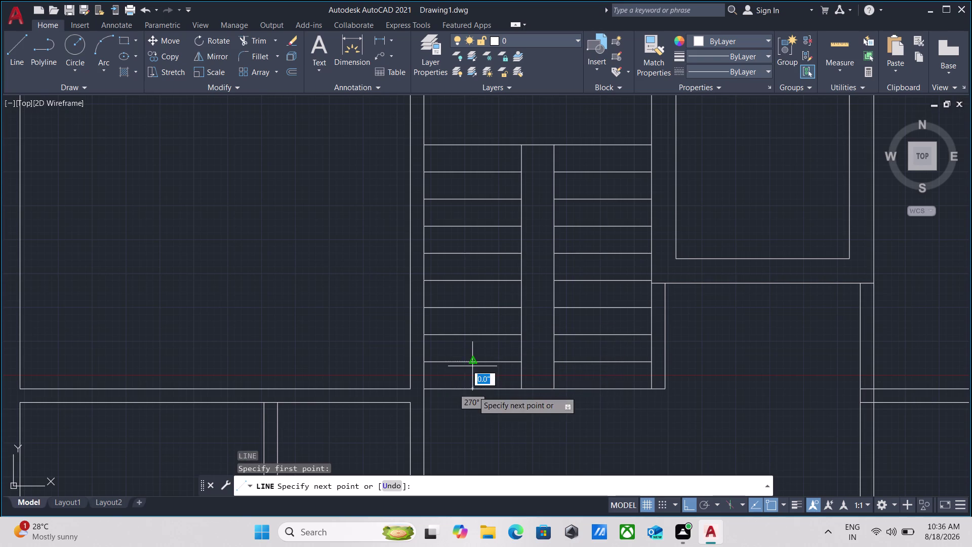
Run the line up the left flight, across the top, and down the right flight.
middle_drag(477, 185, 476, 339)
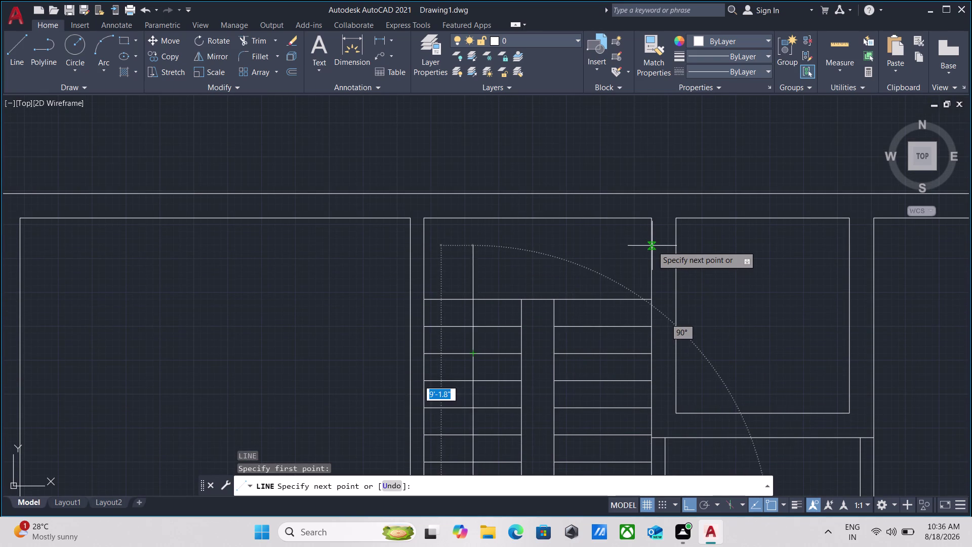
click(473, 258)
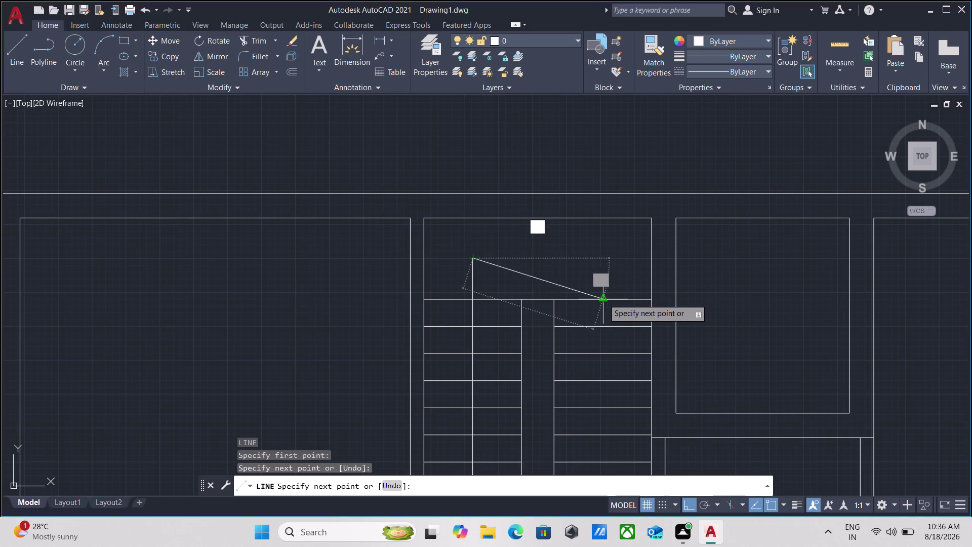
click(604, 259)
scroll(down, 3)
middle_drag(598, 326, 596, 260)
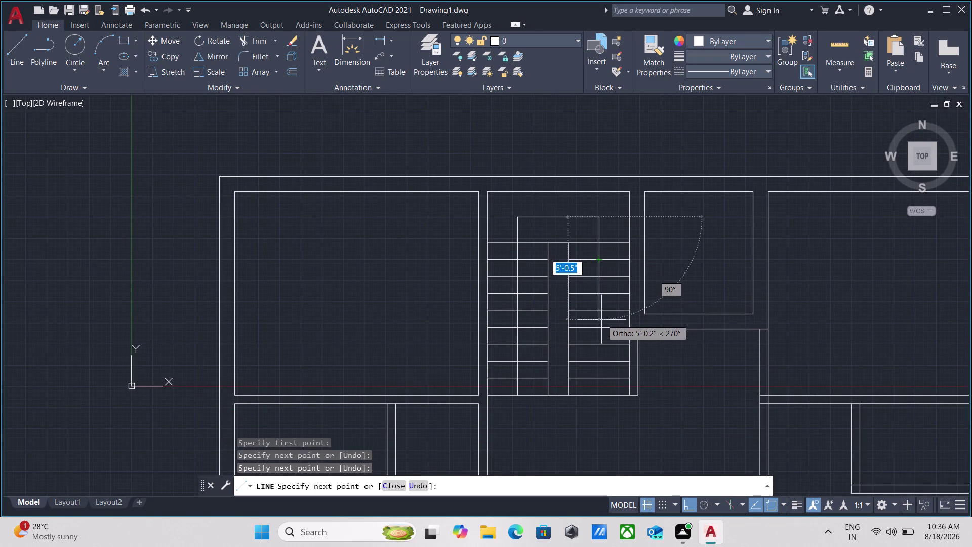
click(602, 317)
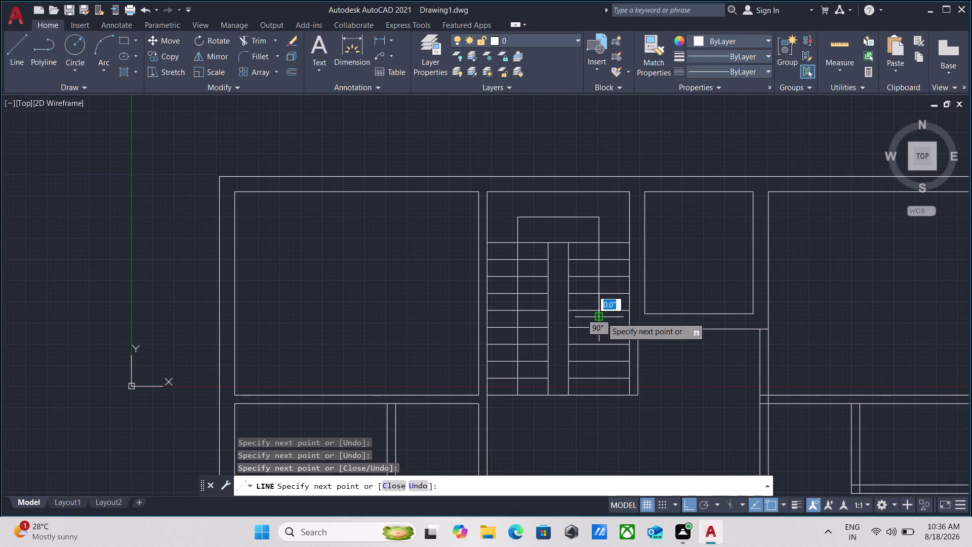
Add a short segment of length 4 and end the line command.
scroll(up, 3)
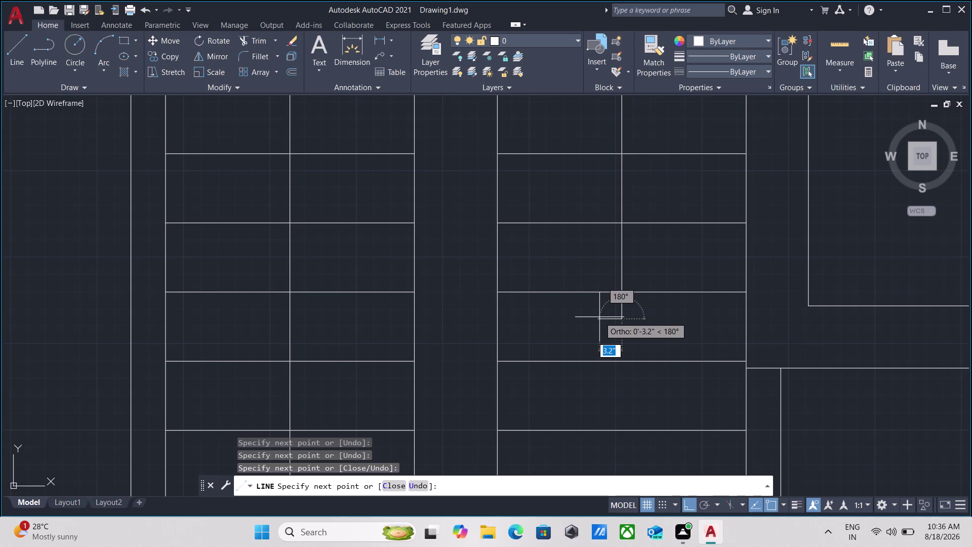
key(3)
key(BackSpace)
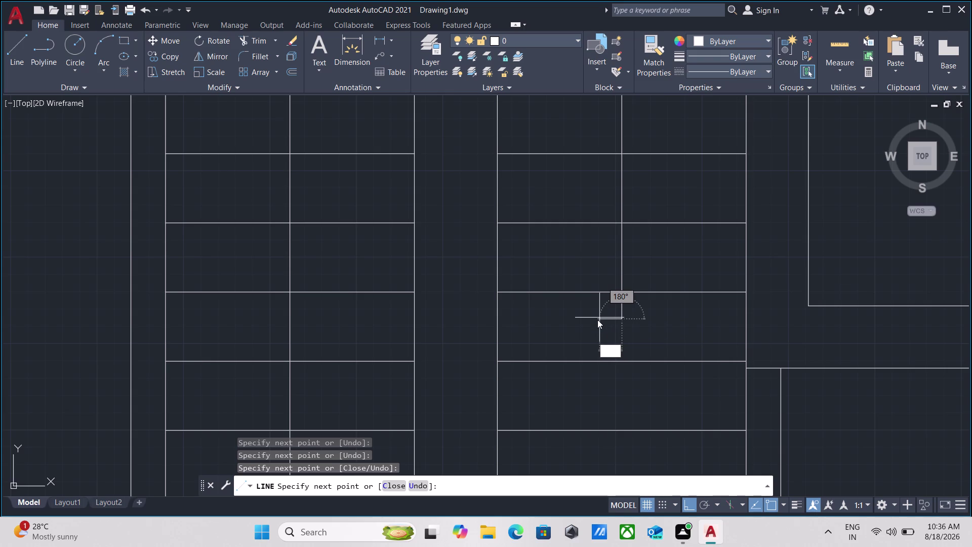
key(4)
key(Return)
key(Escape)
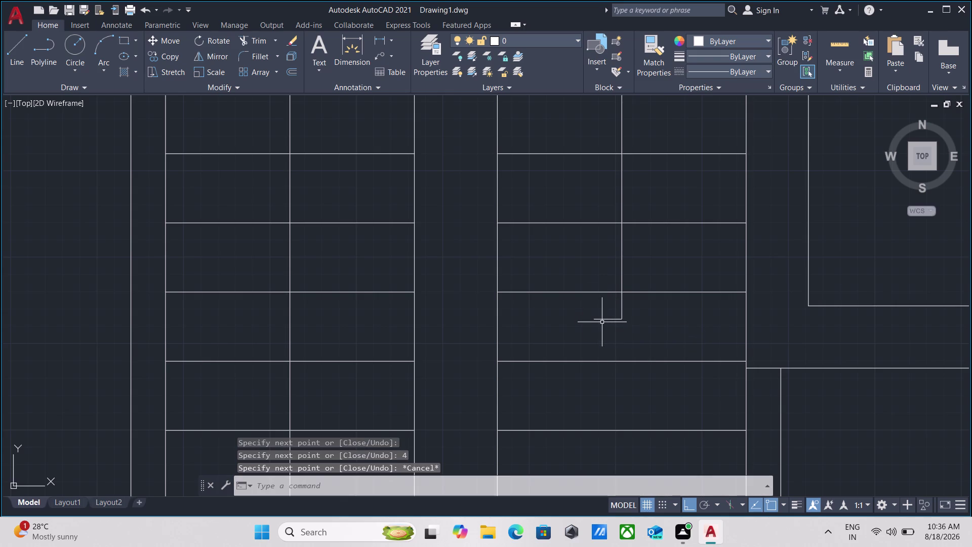
scroll(up, 3)
click(610, 328)
Mirror the short line about the vertical stair line, keeping the original.
click(575, 275)
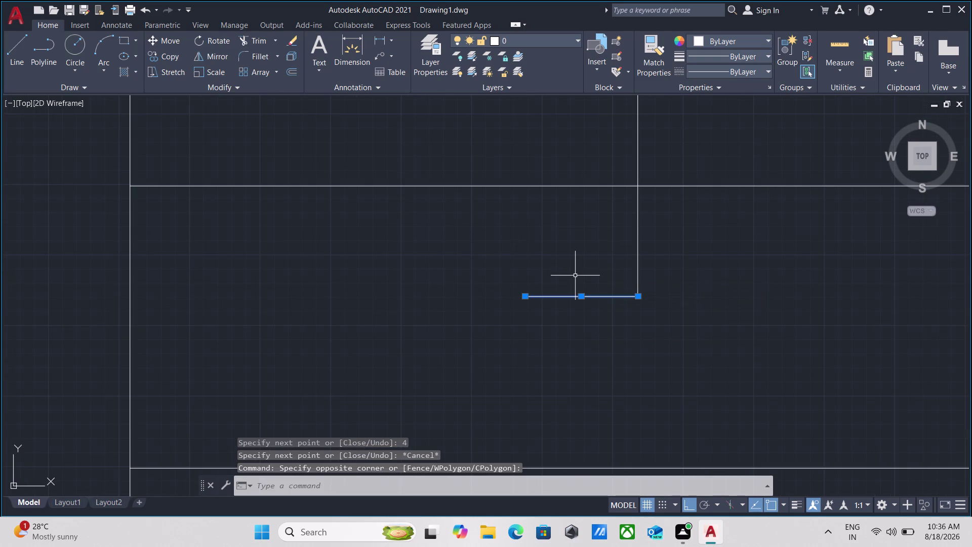
text(mi)
key(Return)
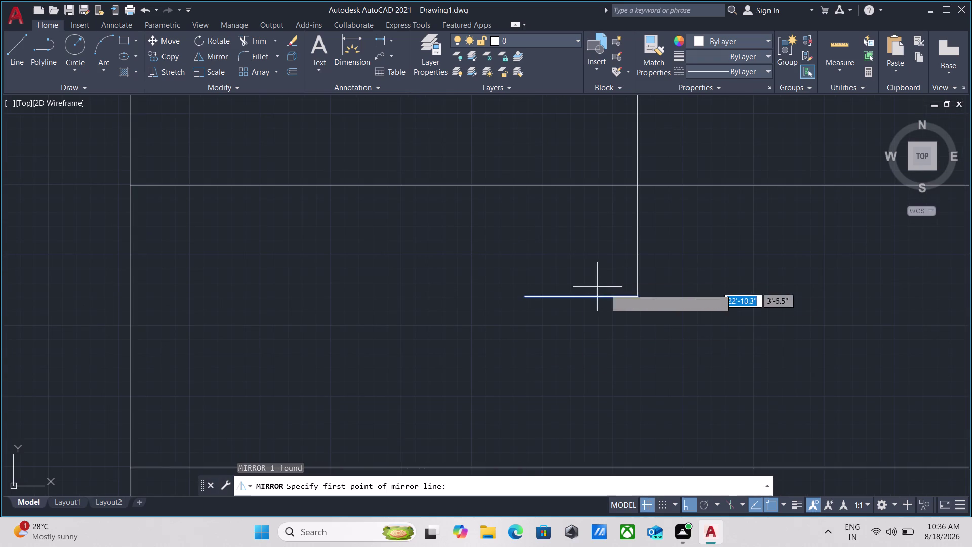
click(639, 296)
click(632, 376)
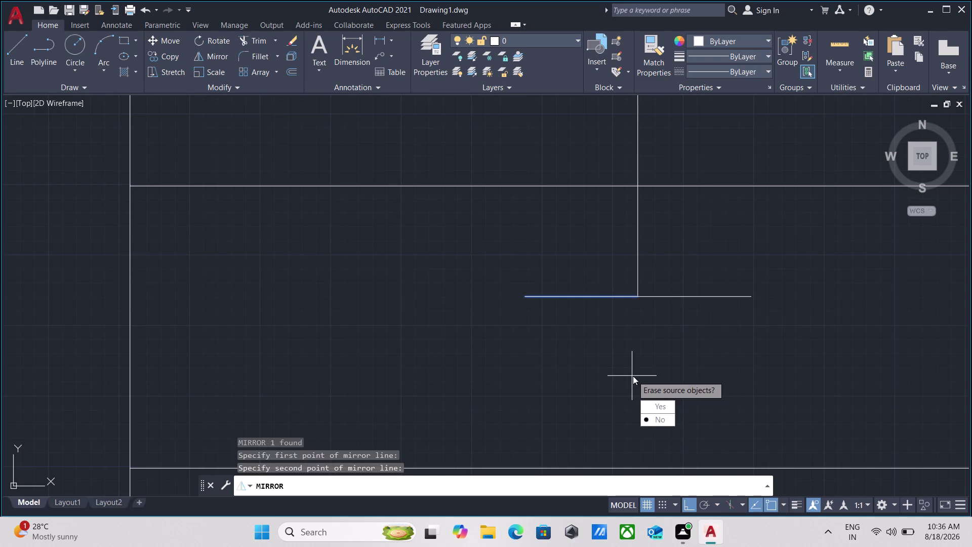
drag(657, 419, 633, 376)
key(Escape)
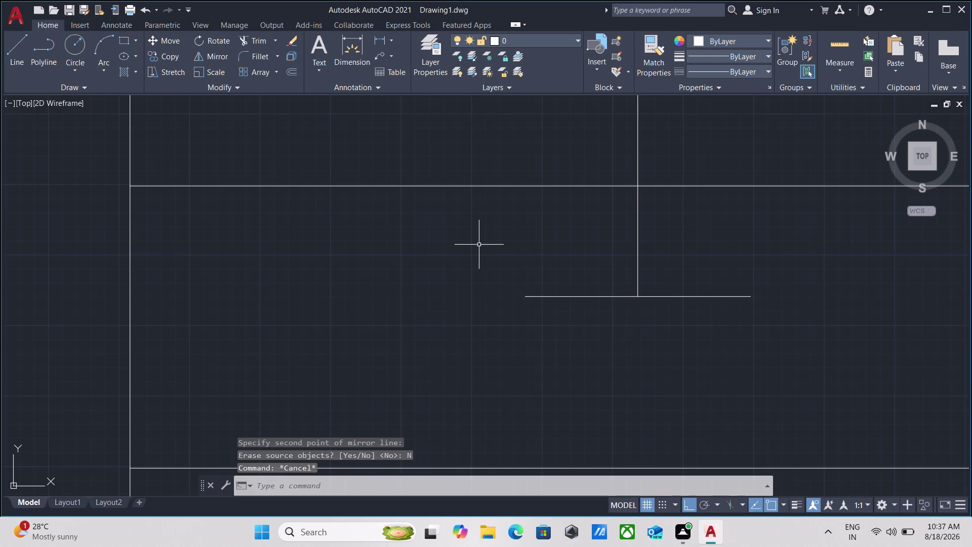
With Ortho off, draw the triangle outline from both line ends to a tip below.
key(l)
key(Return)
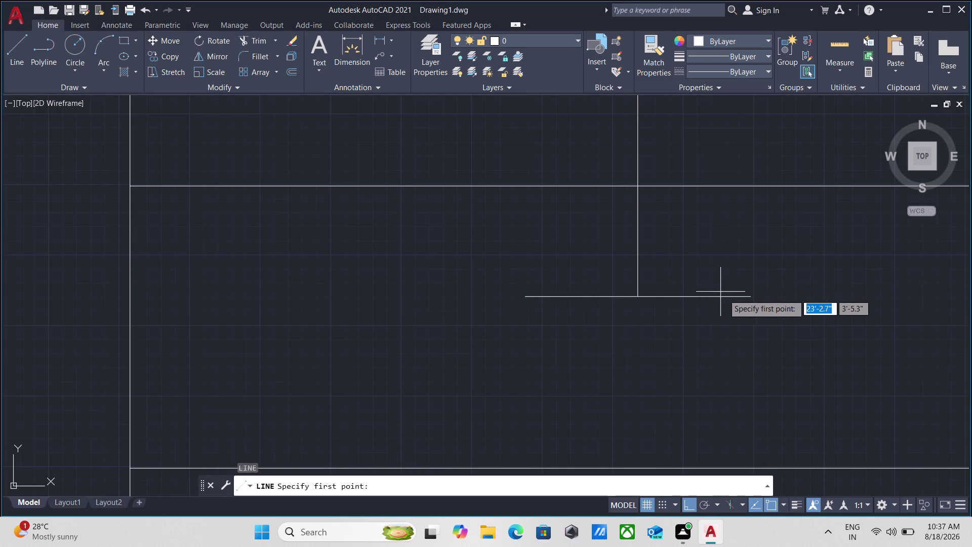
click(752, 297)
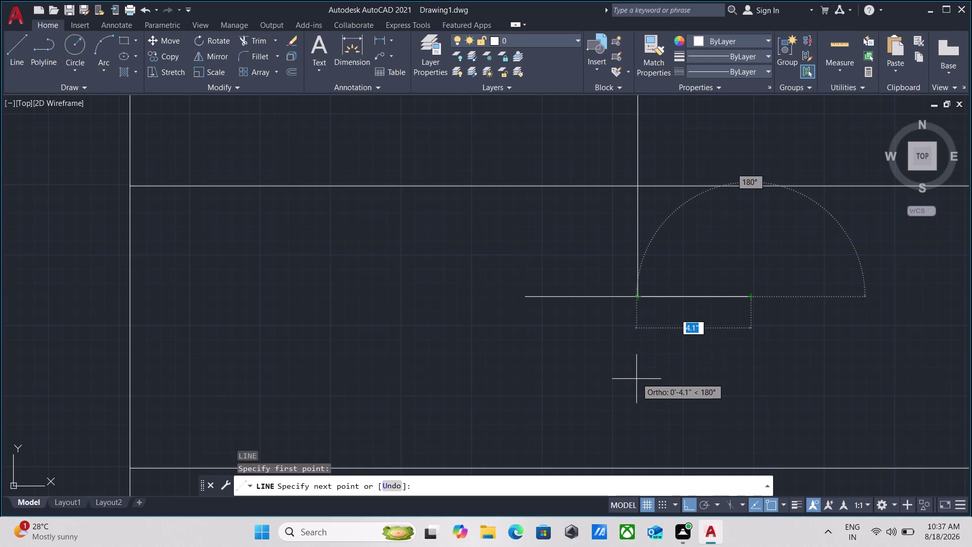
key(F8)
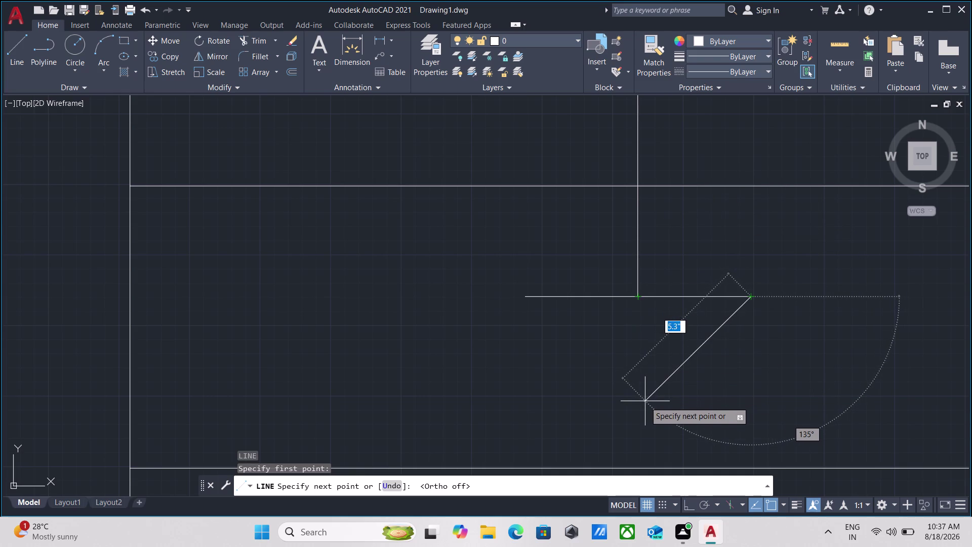
click(655, 438)
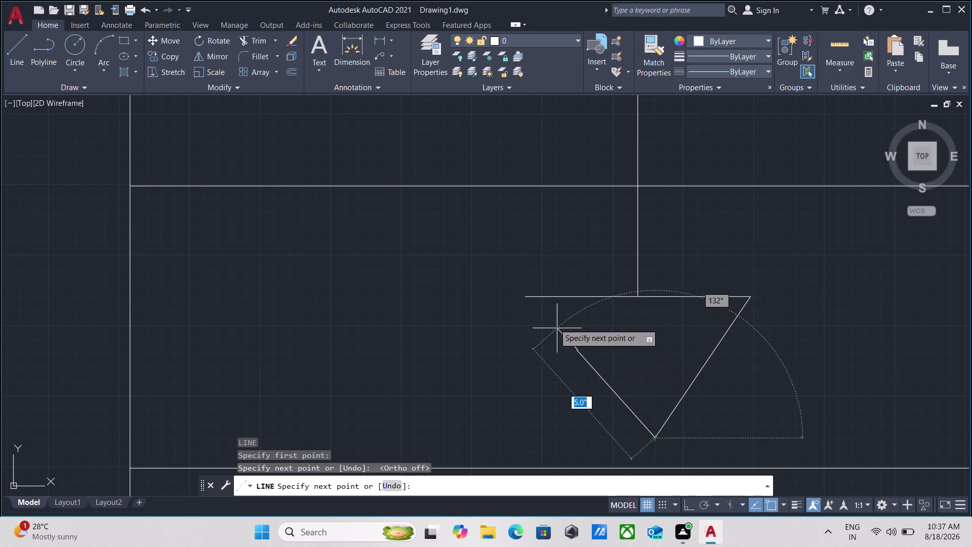
click(527, 299)
key(Escape)
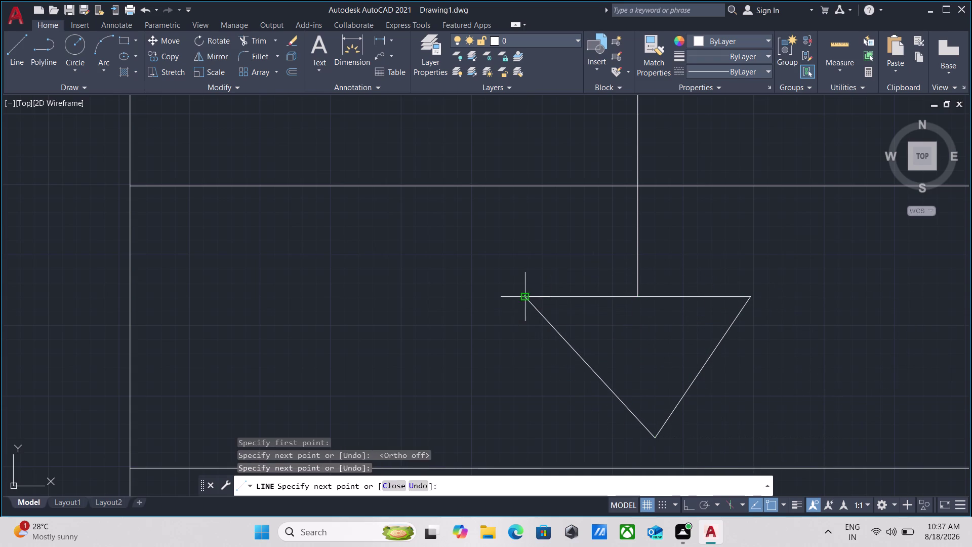
Recentre the view on the arrowhead and start the HATCH command.
scroll(down, 3)
scroll(down, 3)
middle_drag(483, 293, 441, 323)
scroll(up, 3)
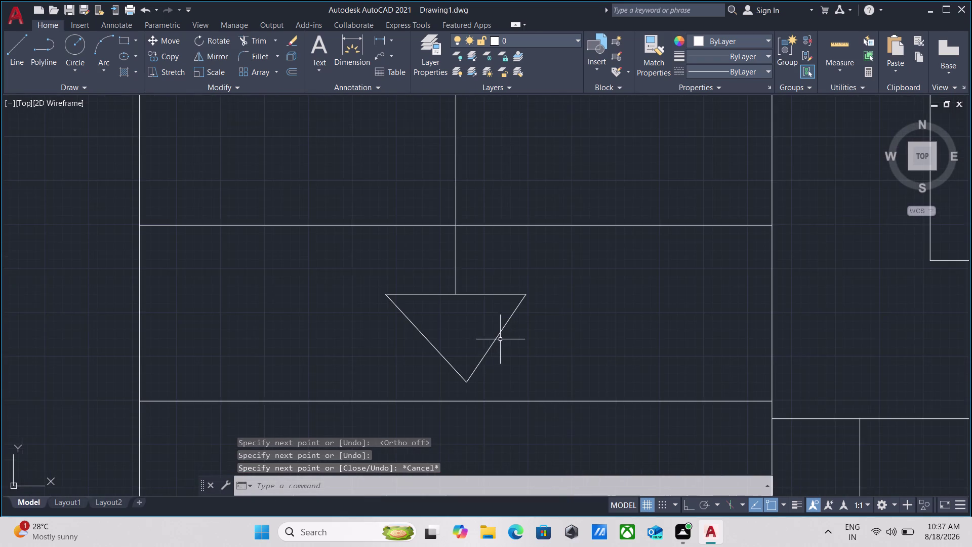
scroll(down, 3)
middle_drag(457, 321, 456, 333)
key(h)
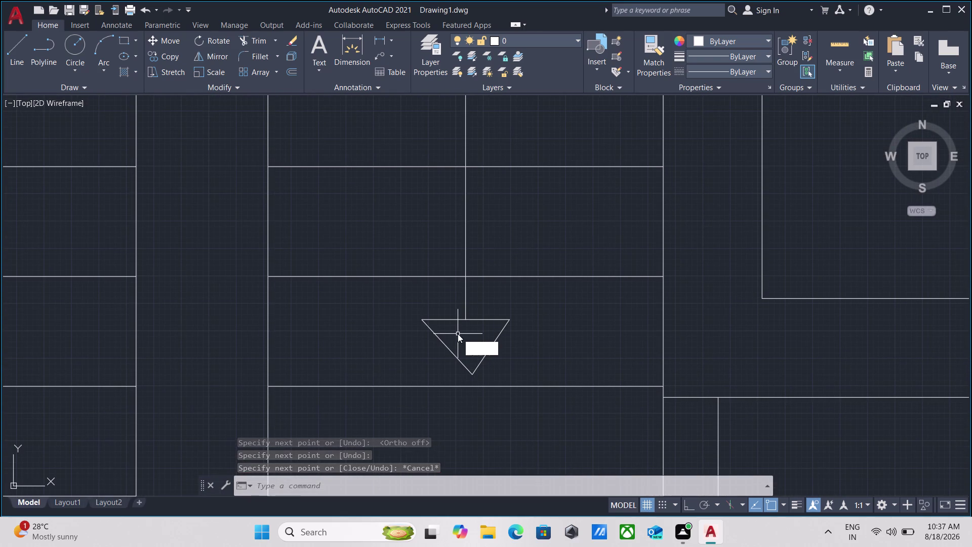
key(Return)
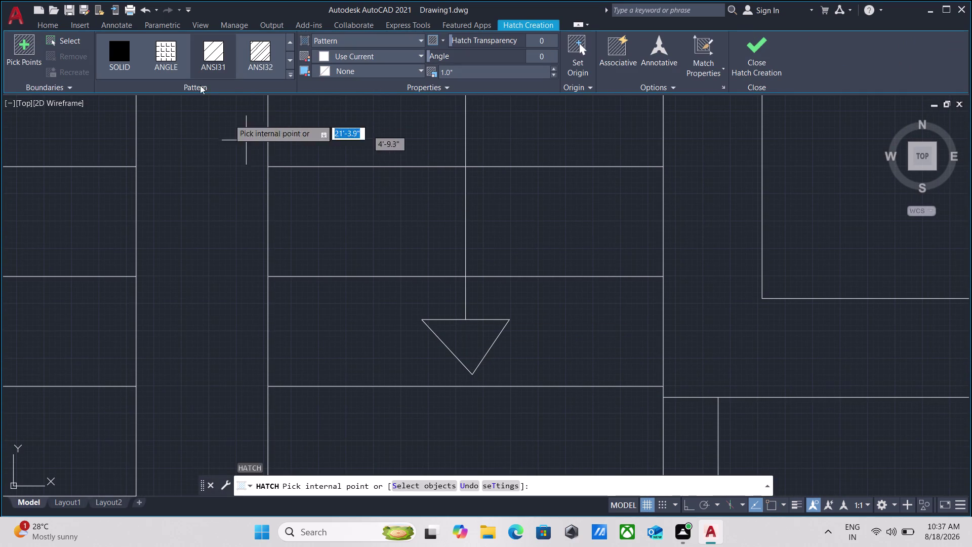
Fill the triangular arrowhead with the SOLID hatch pattern.
click(131, 51)
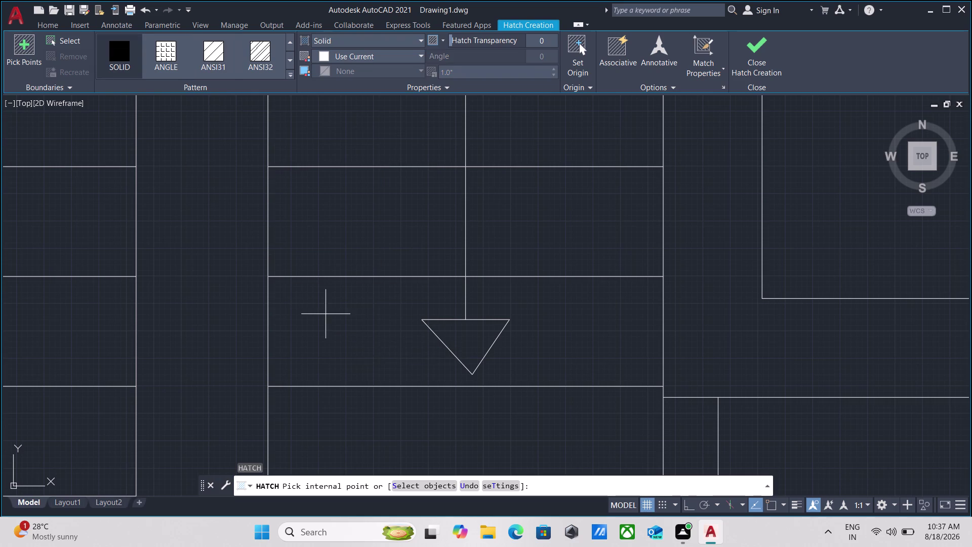
click(464, 342)
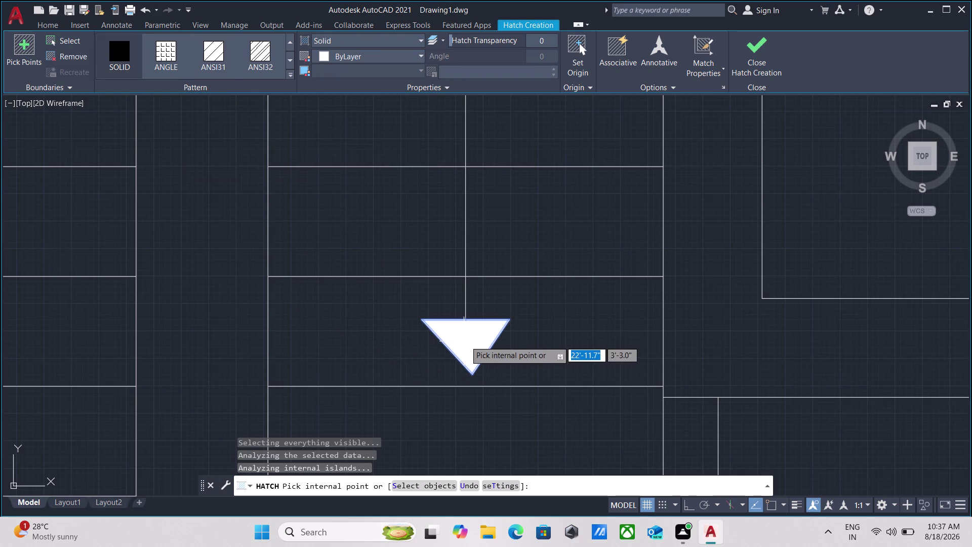
click(764, 45)
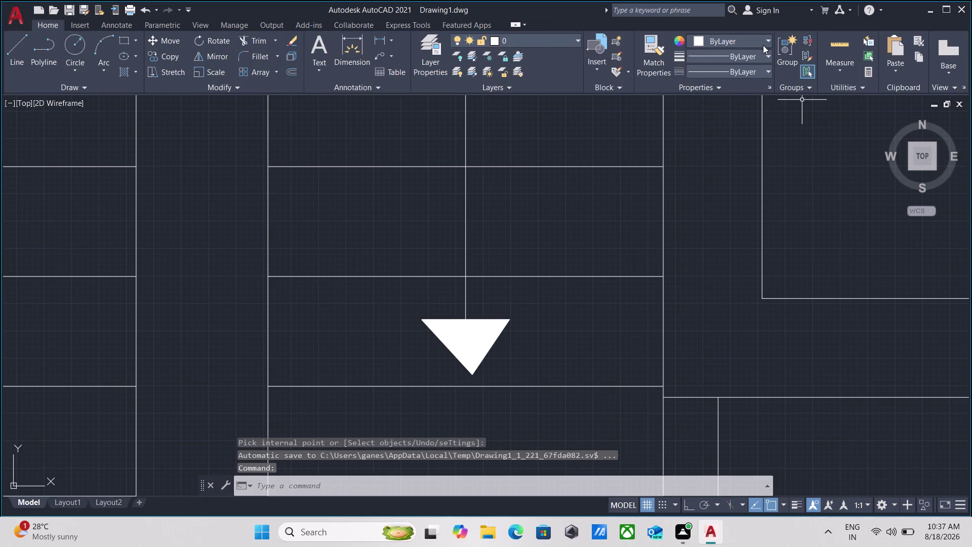
scroll(down, 3)
scroll(down, 3)
scroll(up, 3)
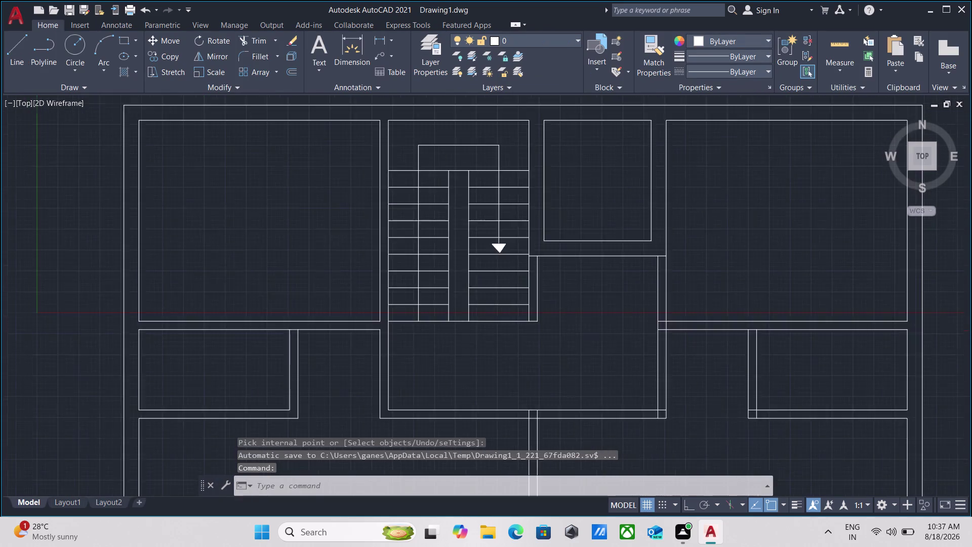
scroll(down, 3)
Pan across the plan toward the corridor and frame the wall above it.
scroll(up, 3)
scroll(up, 3)
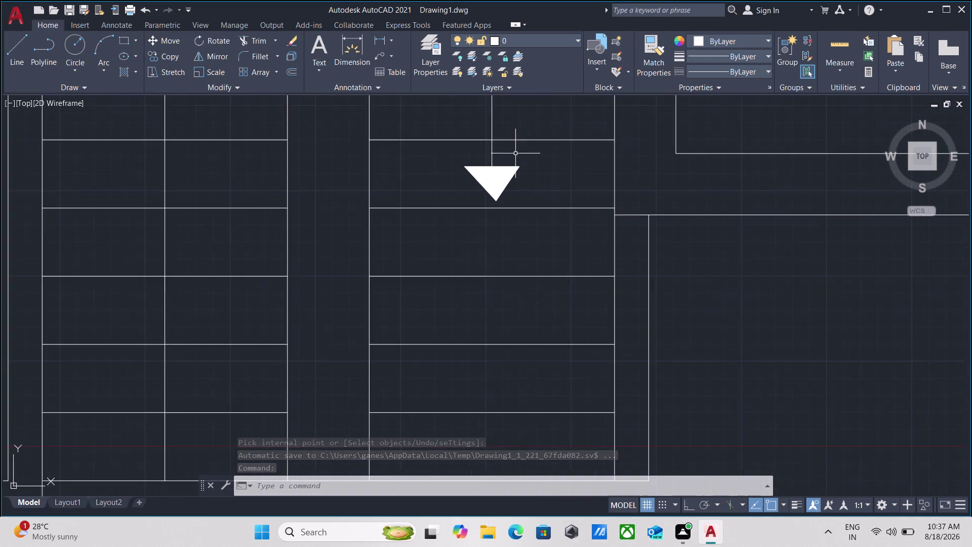
scroll(down, 3)
scroll(down, 3)
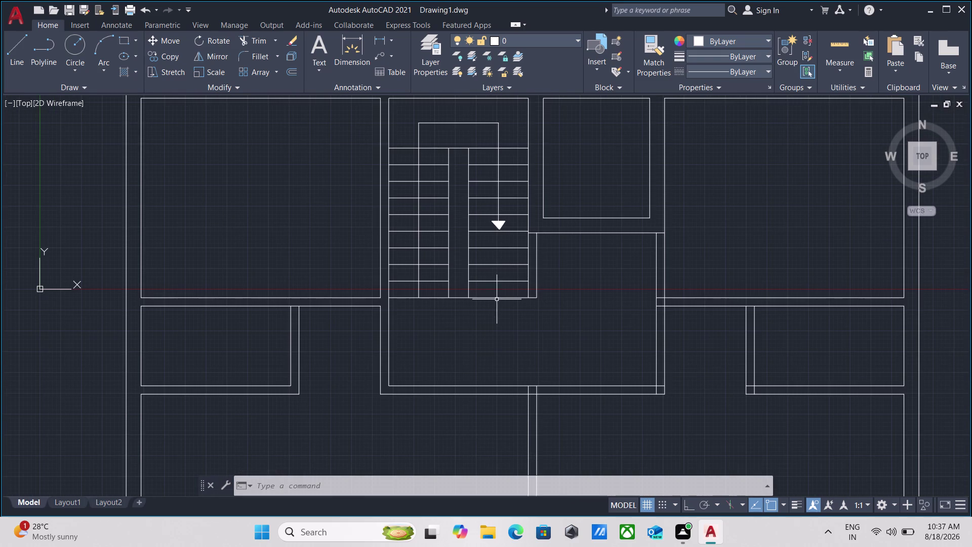
middle_drag(496, 299, 568, 315)
scroll(up, 3)
middle_drag(633, 277, 528, 331)
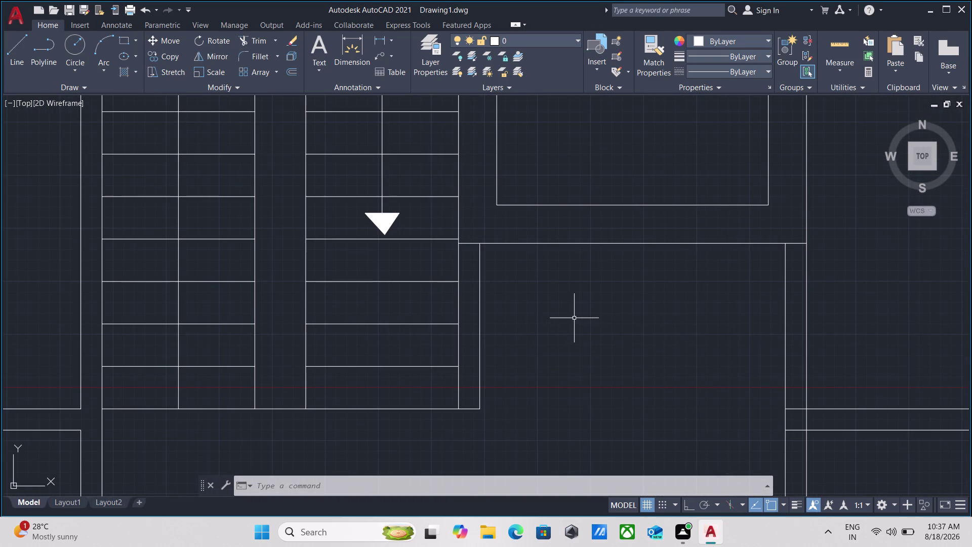
middle_drag(608, 330, 593, 358)
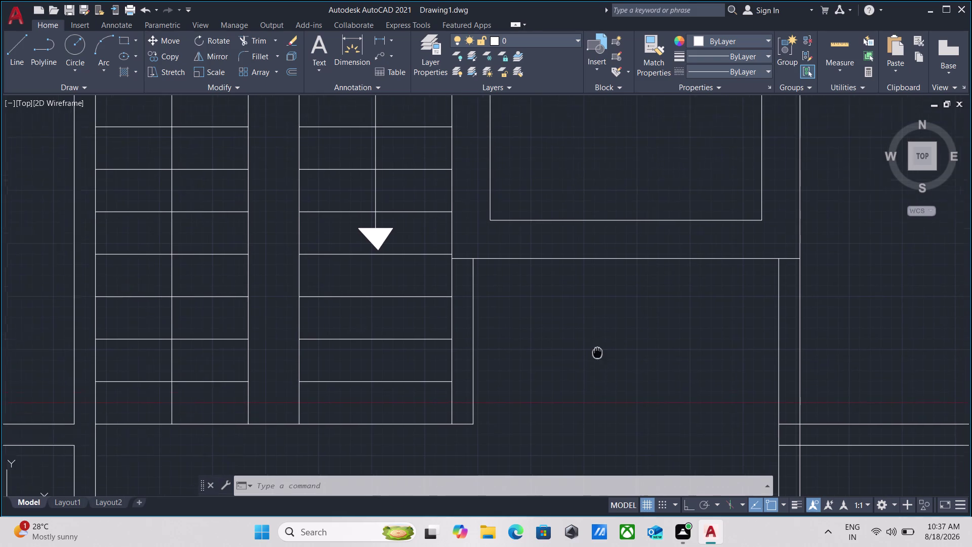
middle_drag(593, 358, 591, 363)
Draw a short line across the wall between the upper room and the corridor.
key(l)
key(Return)
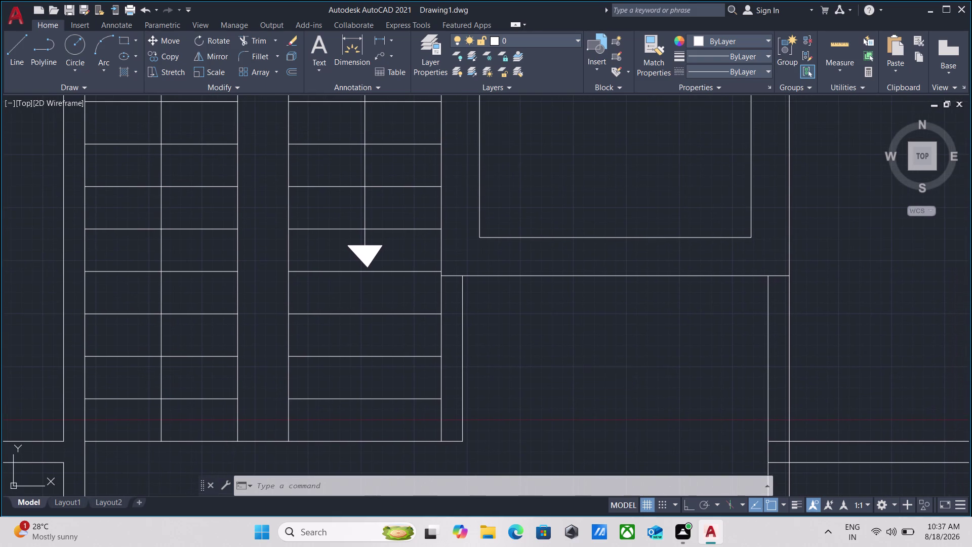
click(616, 236)
click(614, 279)
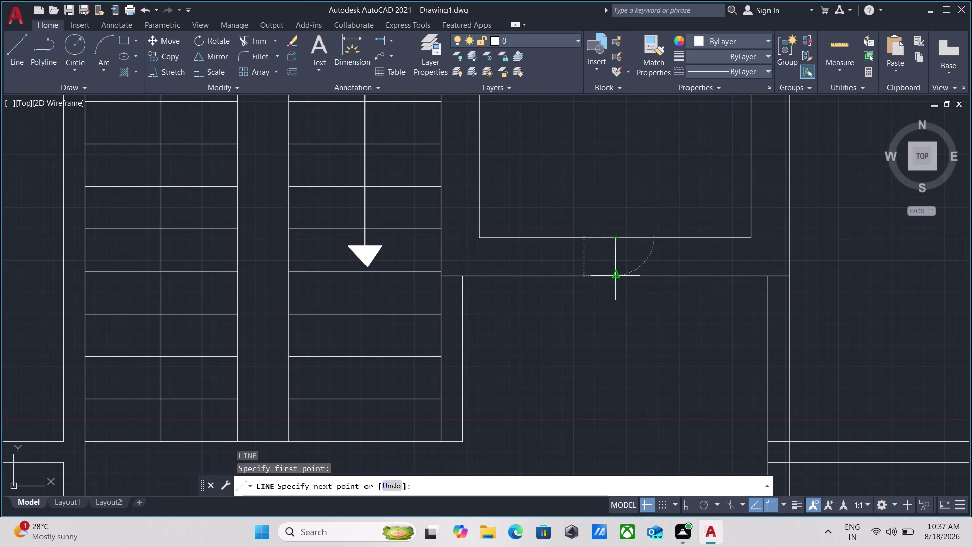
key(Escape)
Offset the wall-crossing line 1' to the right.
scroll(up, 3)
drag(628, 253, 626, 247)
click(582, 221)
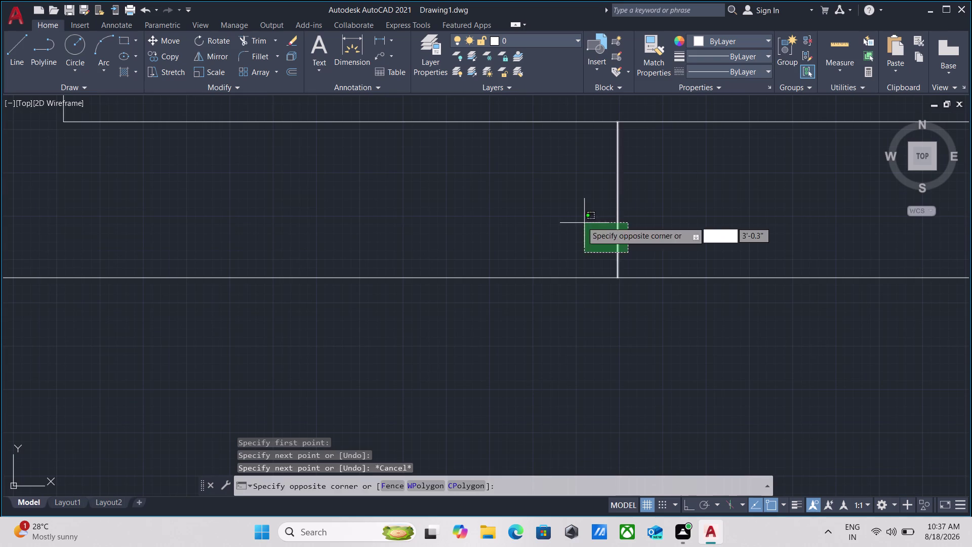
key(o)
key(Return)
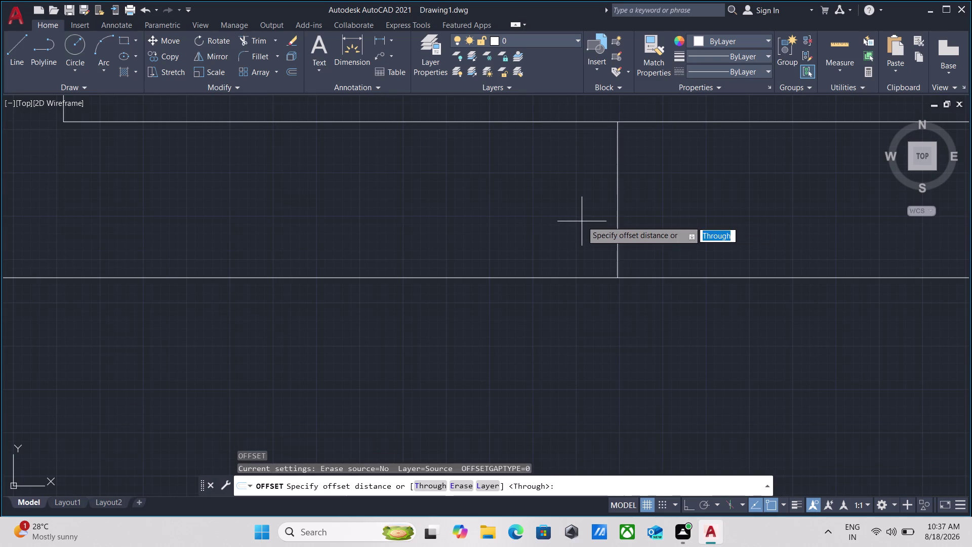
click(620, 199)
click(644, 202)
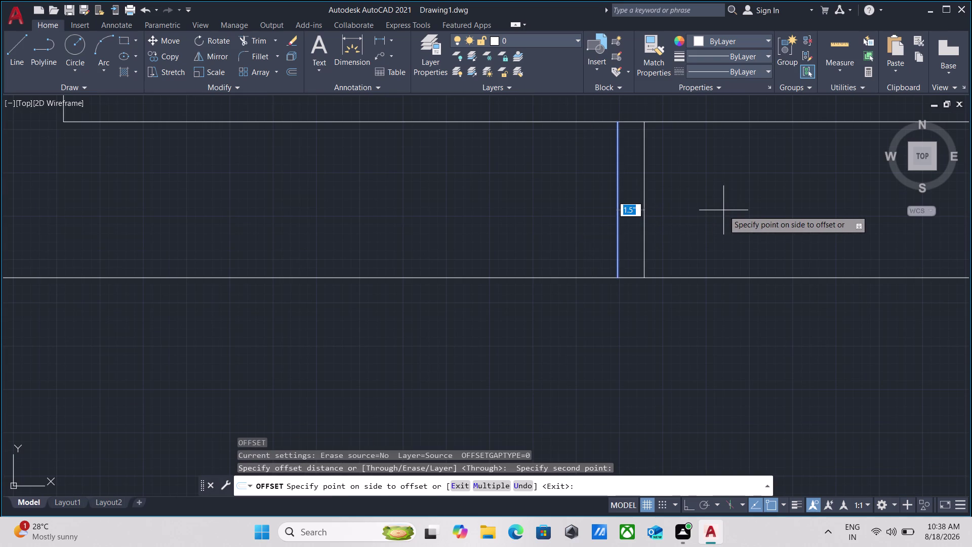
key(1)
key(apostrophe)
key(Return)
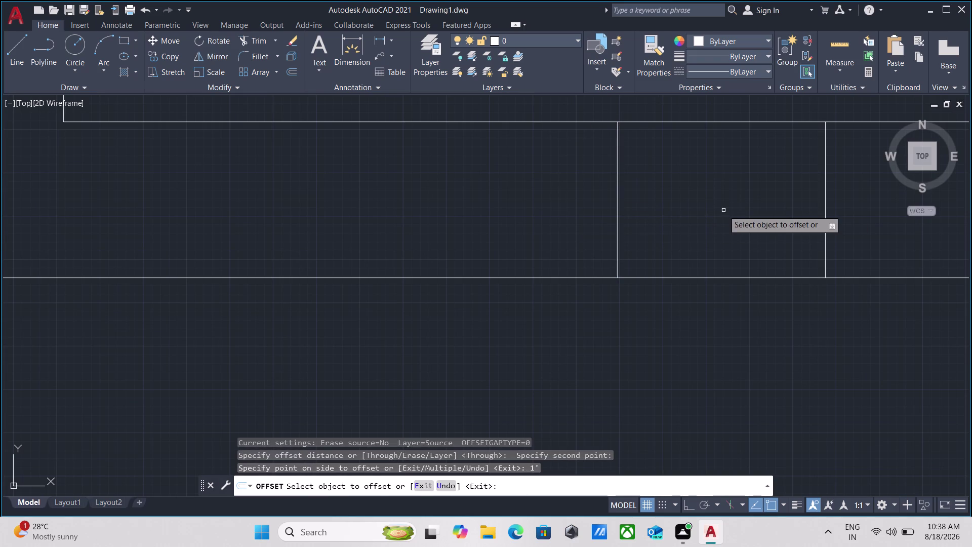
Offset the original crossing line 1' to the left, then end the offset.
scroll(down, 3)
middle_drag(697, 218, 599, 312)
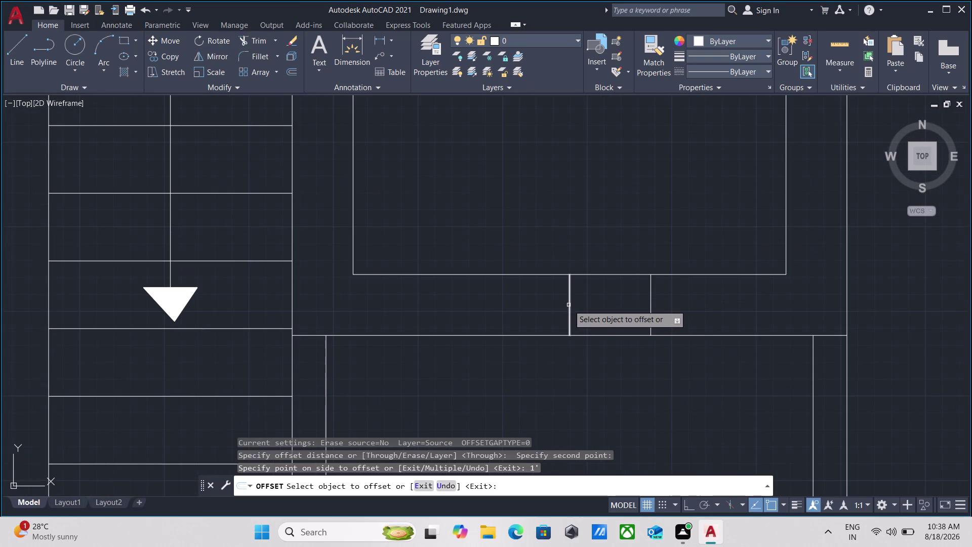
click(569, 305)
text(1)
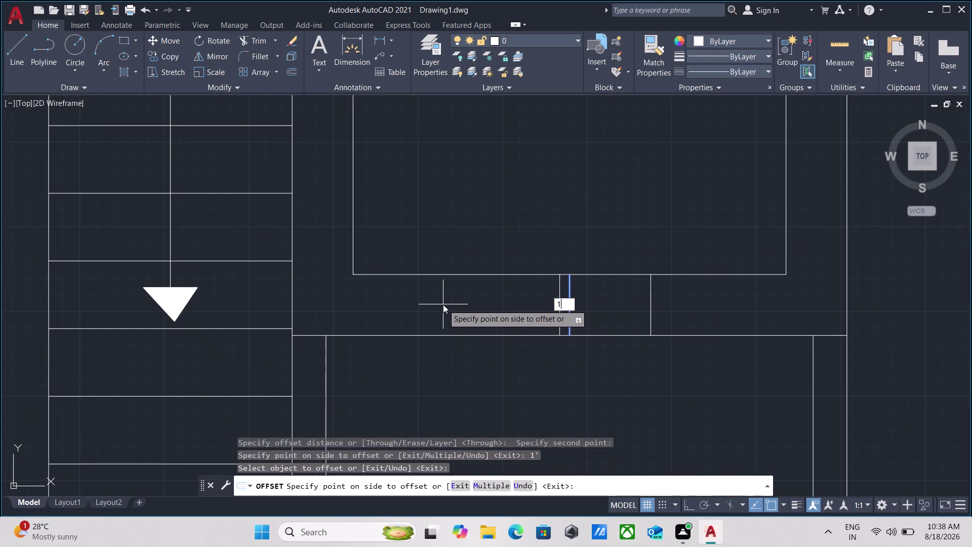
text(')
key(Return)
scroll(down, 3)
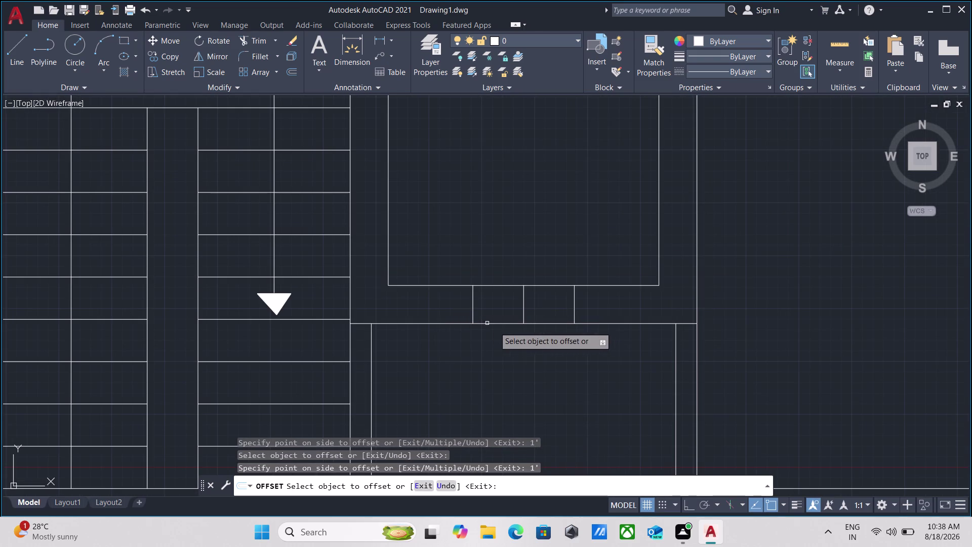
key(Escape)
scroll(down, 3)
scroll(up, 3)
Select every object of the floor plan with a crossing window.
scroll(up, 3)
scroll(down, 3)
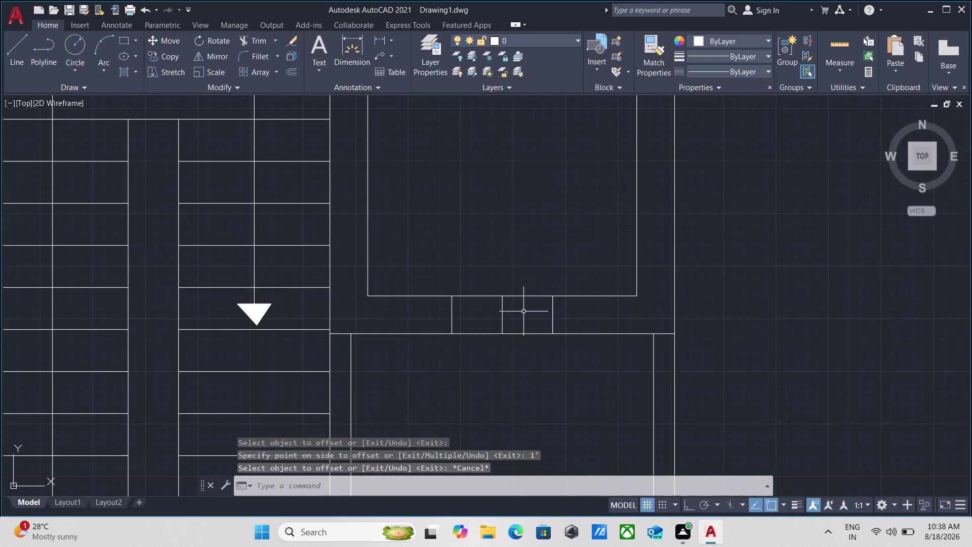
scroll(up, 3)
scroll(down, 3)
middle_drag(523, 341, 535, 373)
scroll(down, 3)
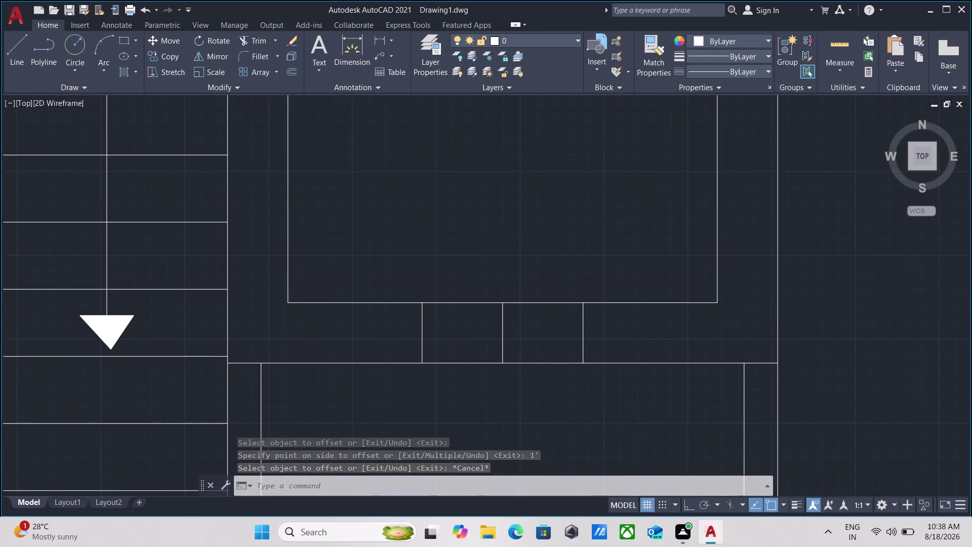
scroll(down, 3)
middle_drag(537, 366, 496, 113)
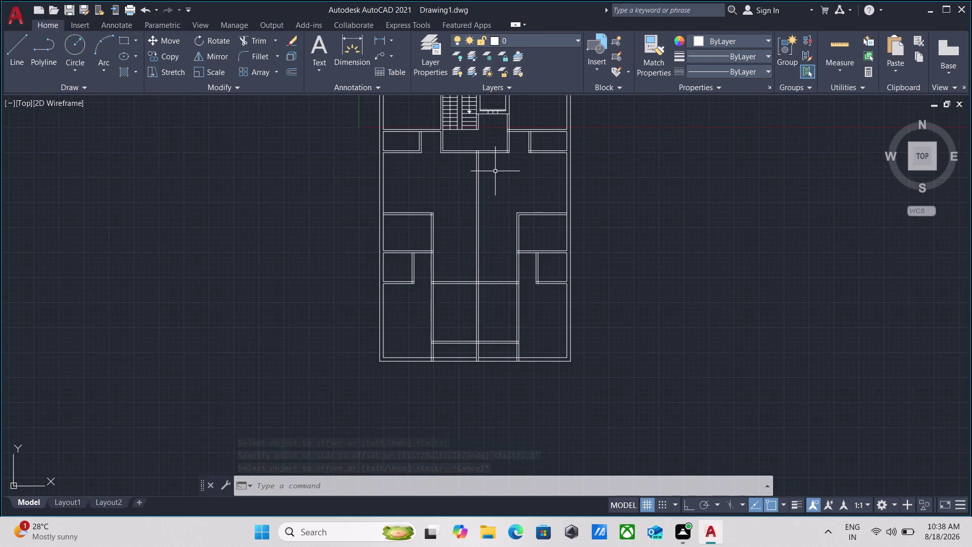
scroll(down, 3)
middle_drag(579, 384, 590, 395)
scroll(up, 3)
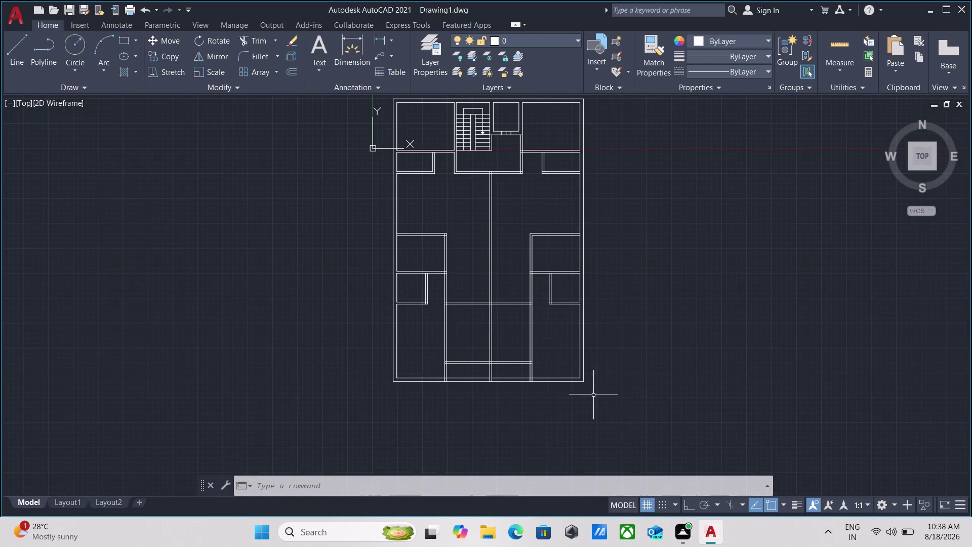
drag(624, 411, 616, 400)
middle_drag(369, 188, 373, 236)
scroll(up, 3)
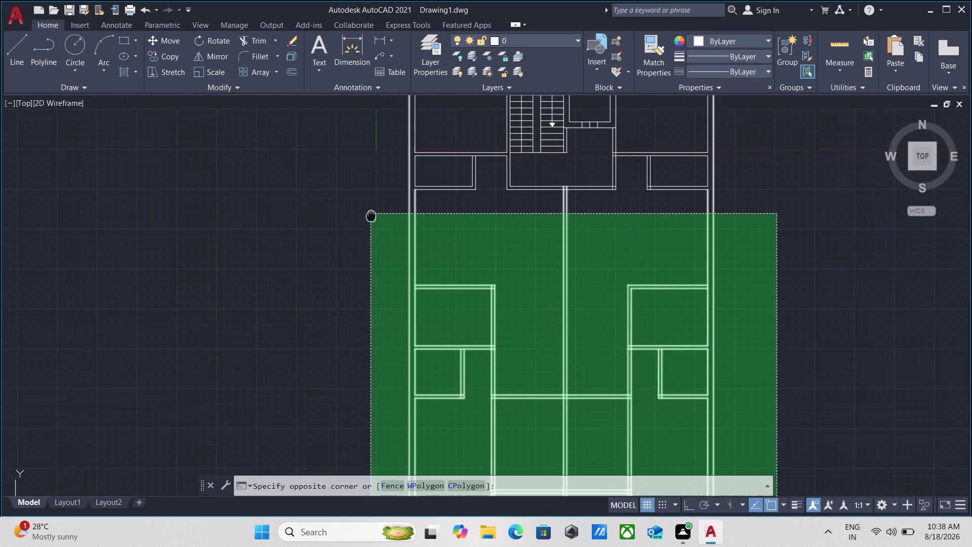
middle_drag(373, 236, 373, 260)
middle_drag(366, 217, 372, 296)
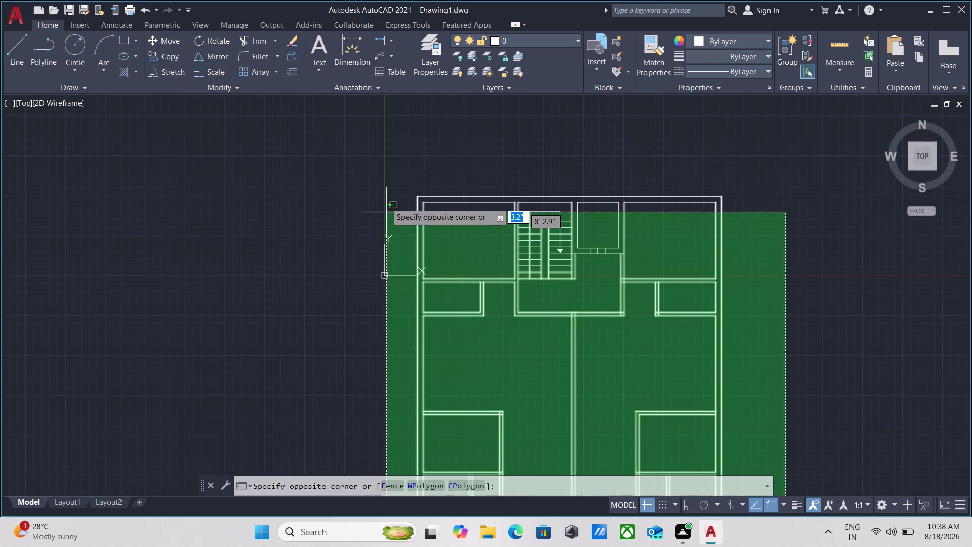
click(382, 165)
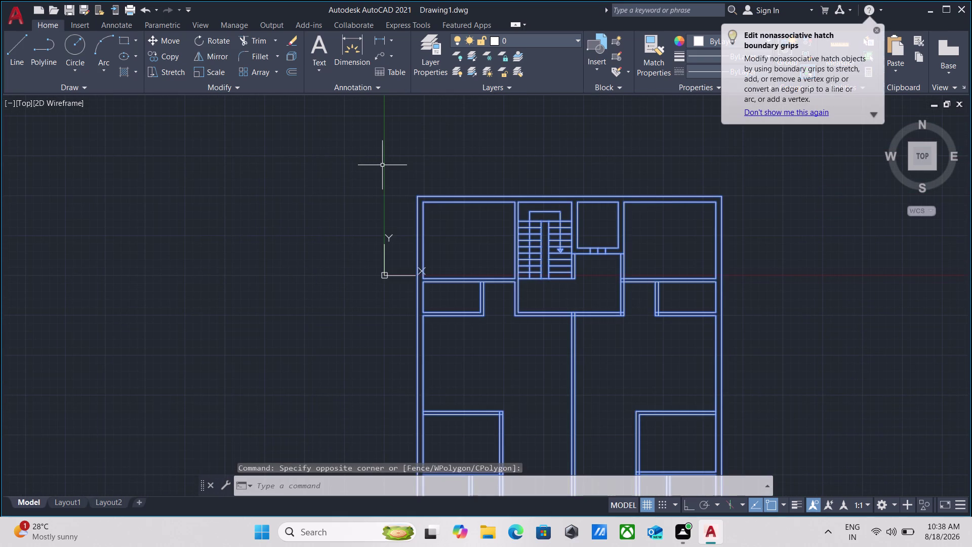
Move the plan by its bottom-left corner to a spot up and right of the origin.
key(m)
key(Return)
scroll(down, 3)
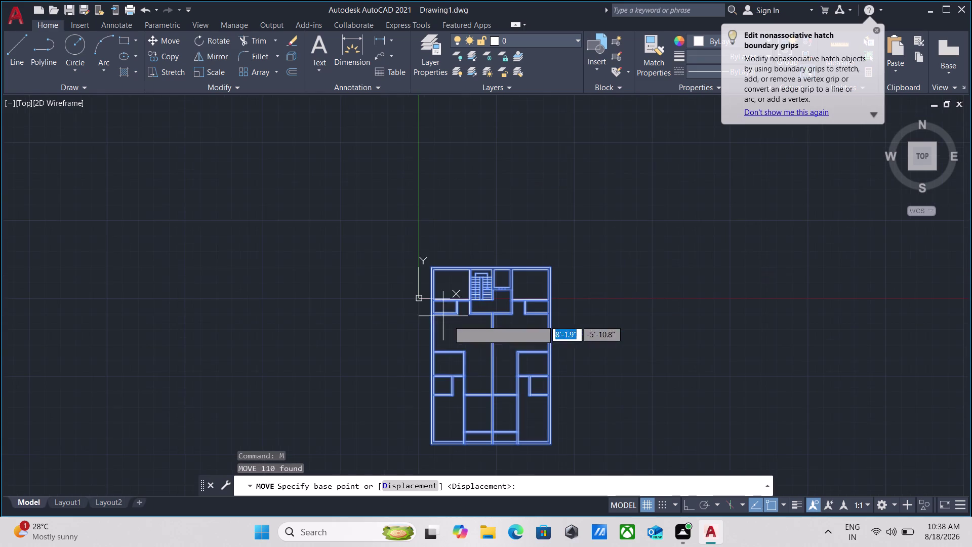
scroll(up, 3)
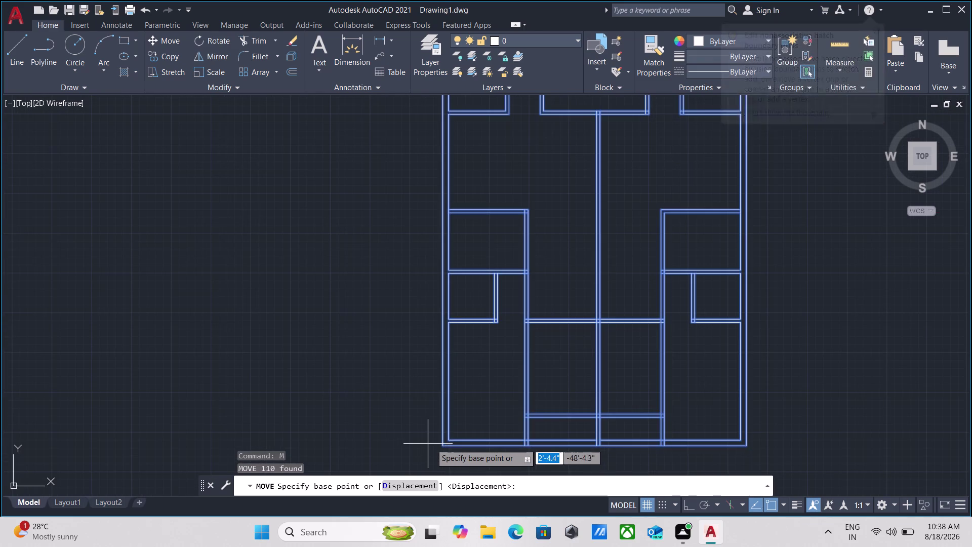
click(444, 450)
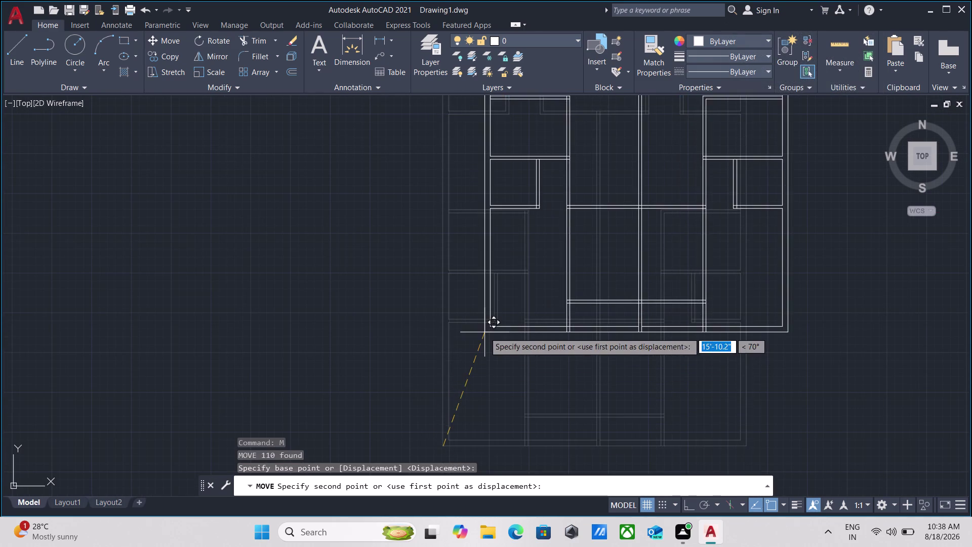
middle_drag(485, 332, 411, 478)
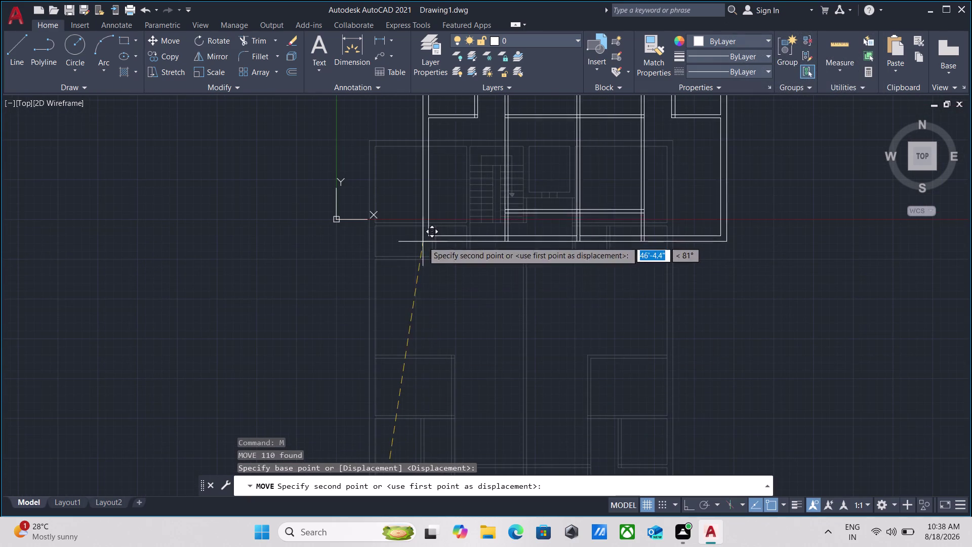
middle_drag(423, 241, 336, 515)
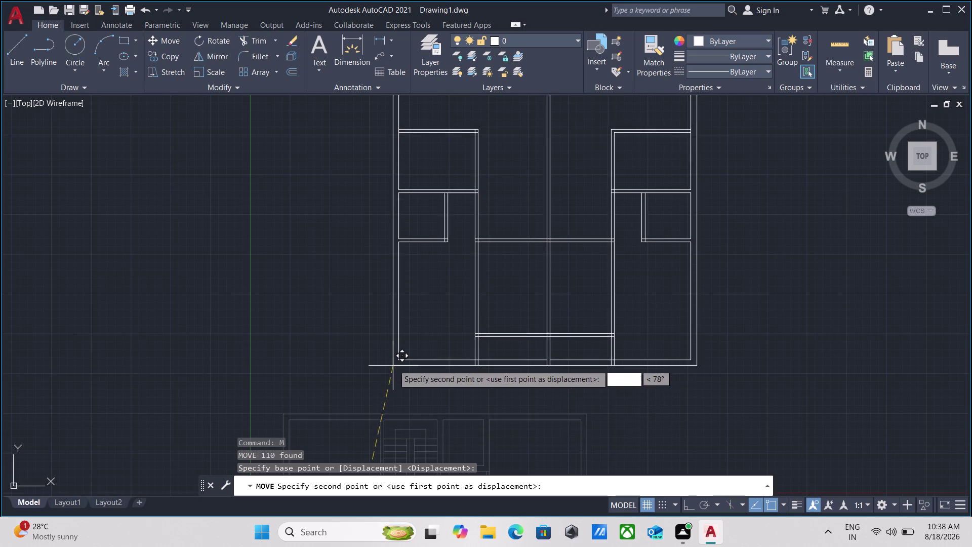
click(393, 365)
scroll(down, 3)
middle_drag(412, 425, 374, 456)
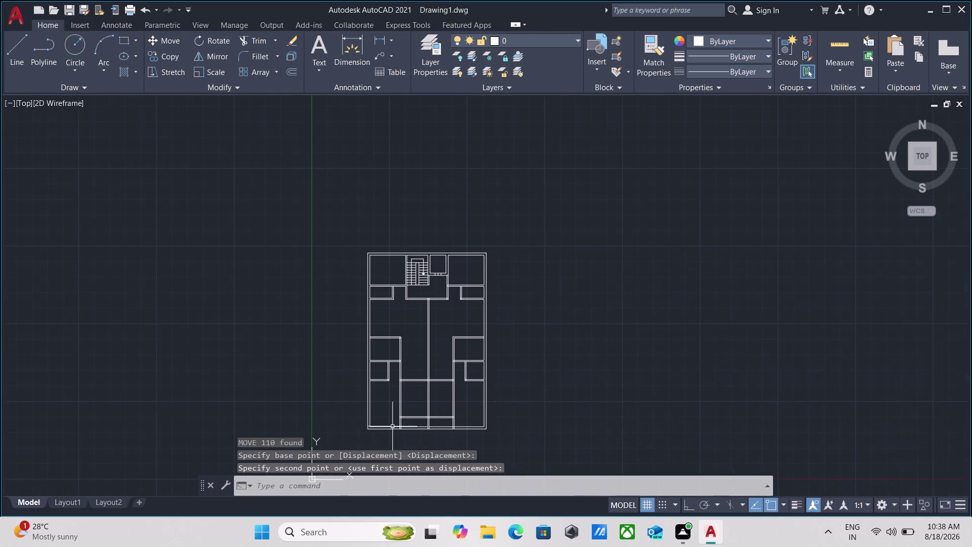
scroll(up, 3)
middle_drag(453, 221, 401, 355)
scroll(down, 3)
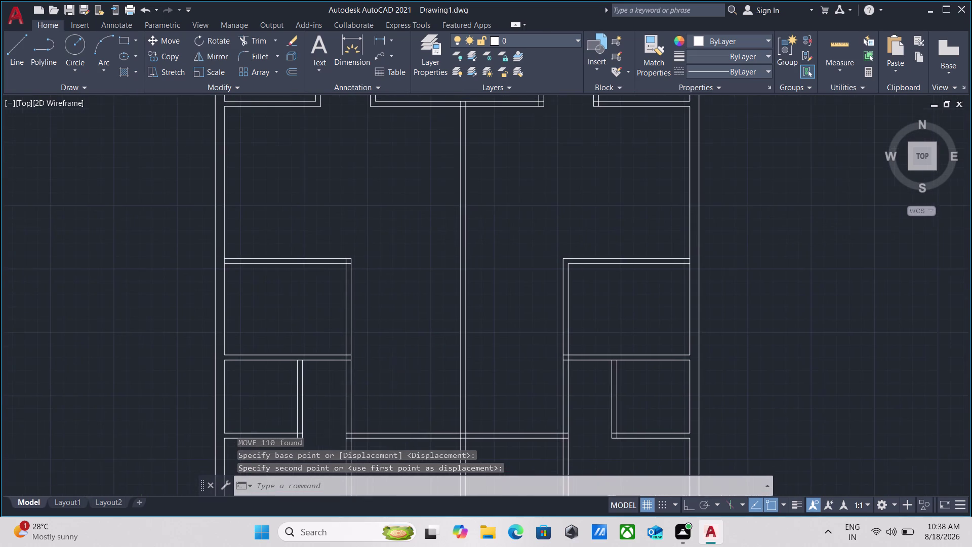
click(307, 155)
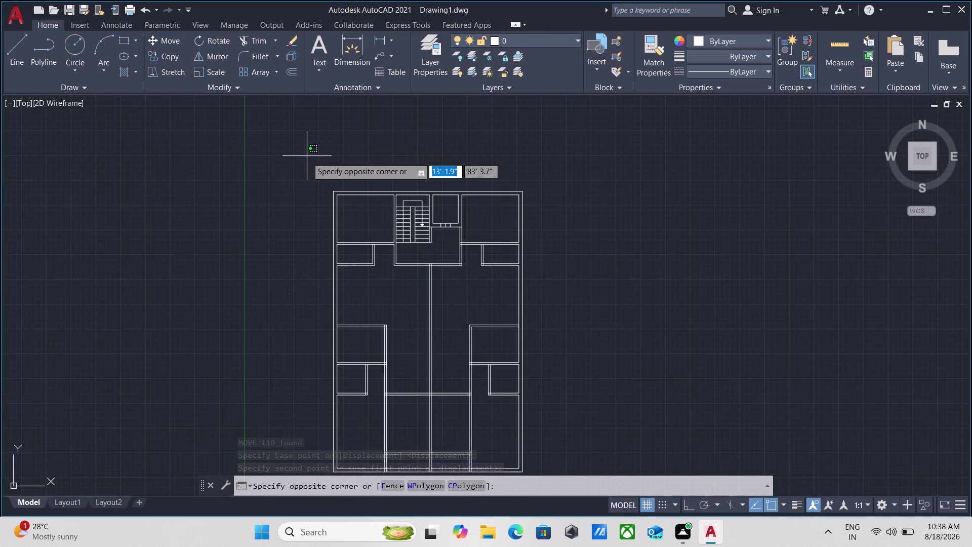
Select the floor plan, browse the Lineweight list, then clear the selection.
middle_drag(531, 444, 516, 370)
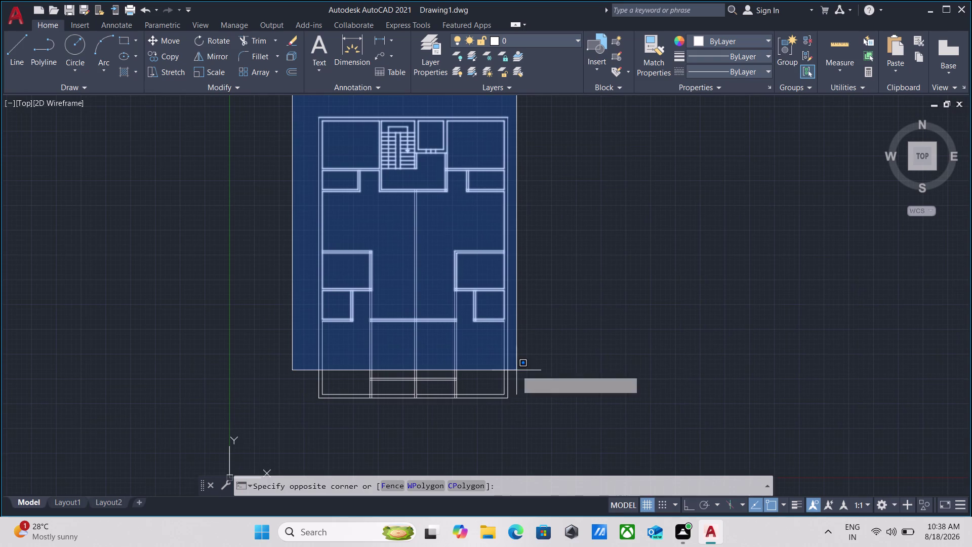
click(545, 433)
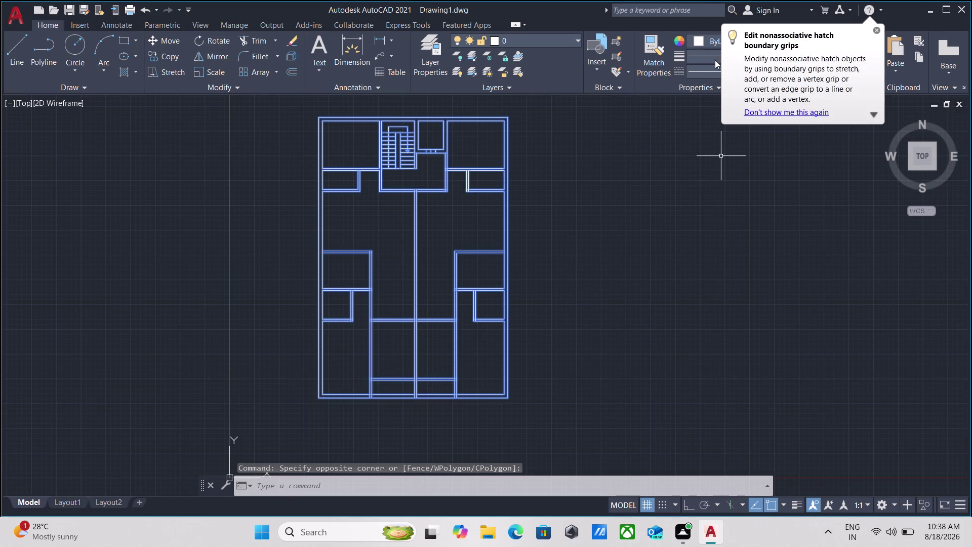
click(878, 29)
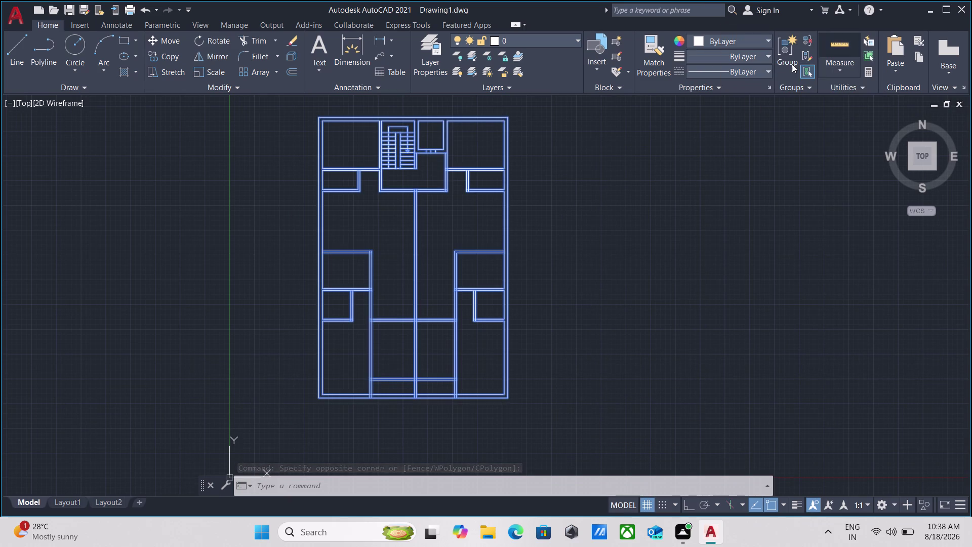
click(767, 53)
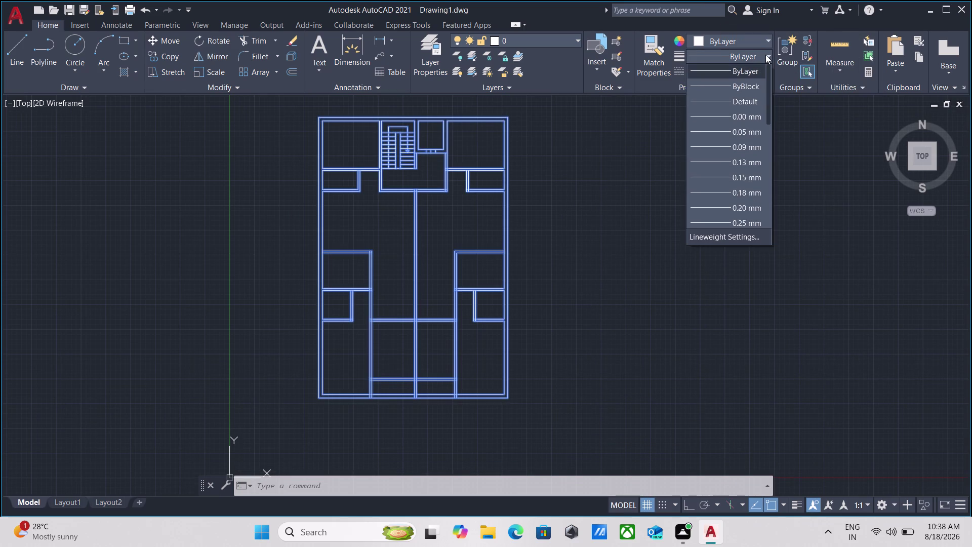
click(765, 55)
click(766, 54)
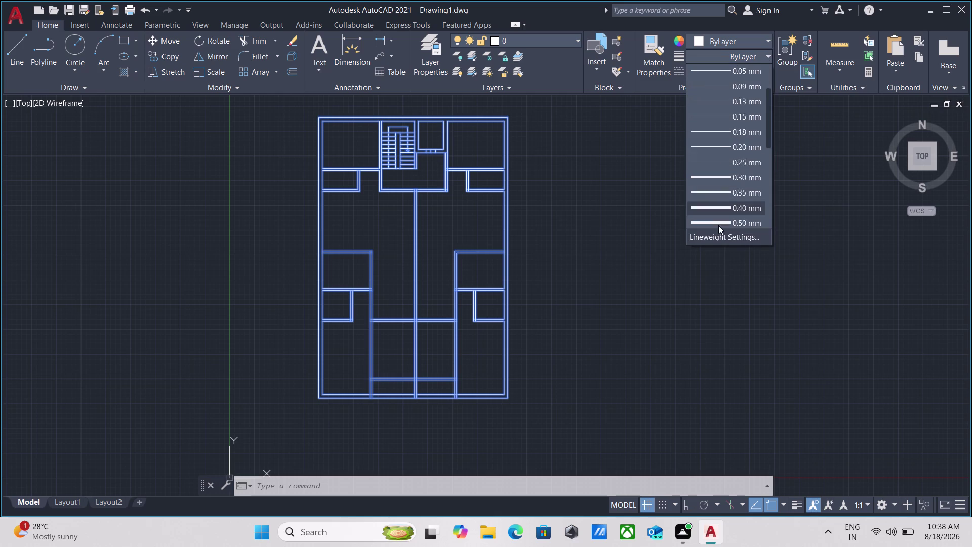
scroll(down, 3)
scroll(up, 3)
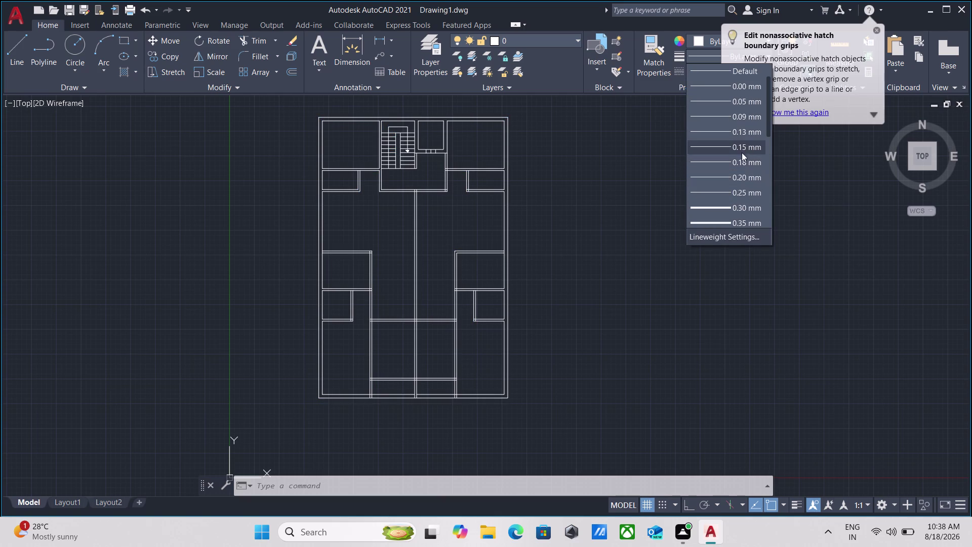
click(735, 195)
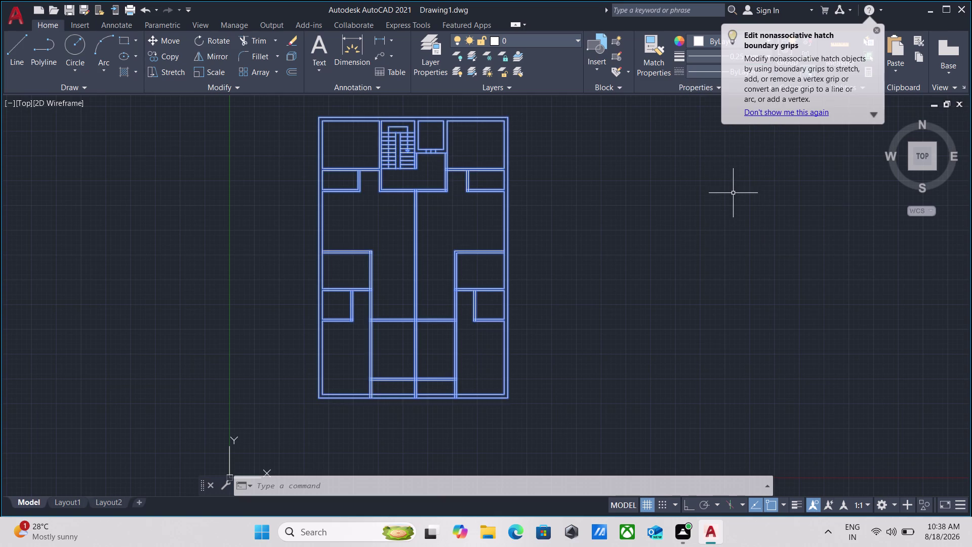
key(Escape)
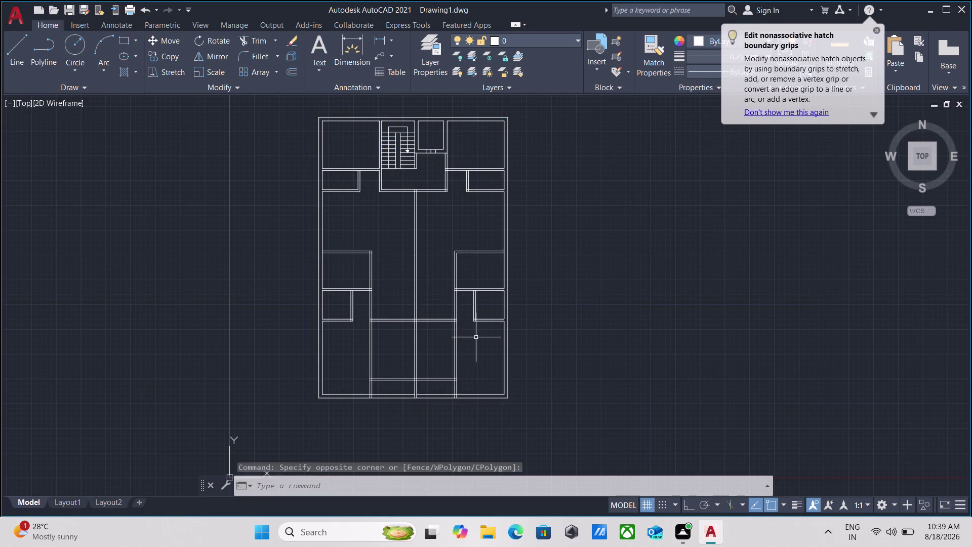
Turn on lineweight display from the status bar.
scroll(up, 3)
click(801, 506)
scroll(up, 3)
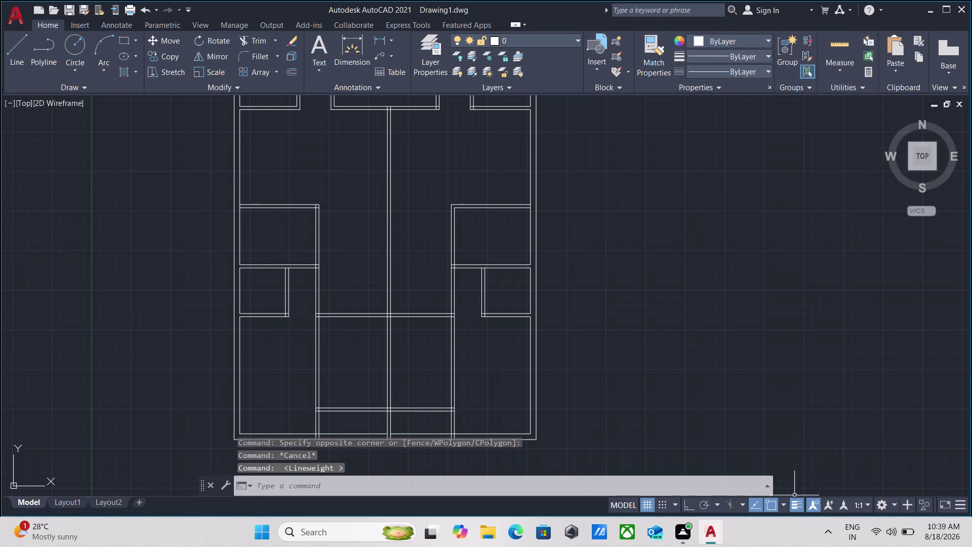
scroll(up, 3)
scroll(up, 3)
scroll(up, 3)
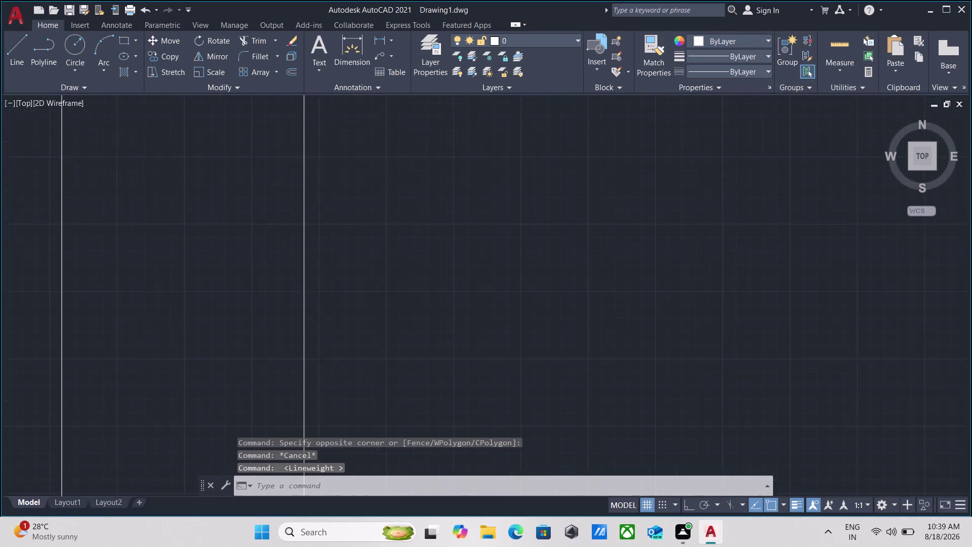
scroll(down, 3)
scroll(down, 3)
scroll(down, 3)
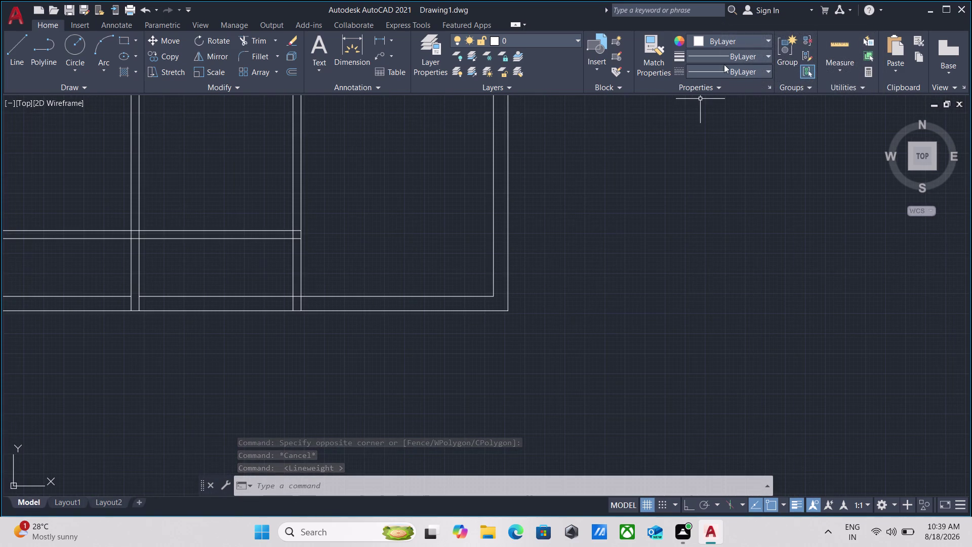
Make 0.25 mm the current lineweight.
click(744, 56)
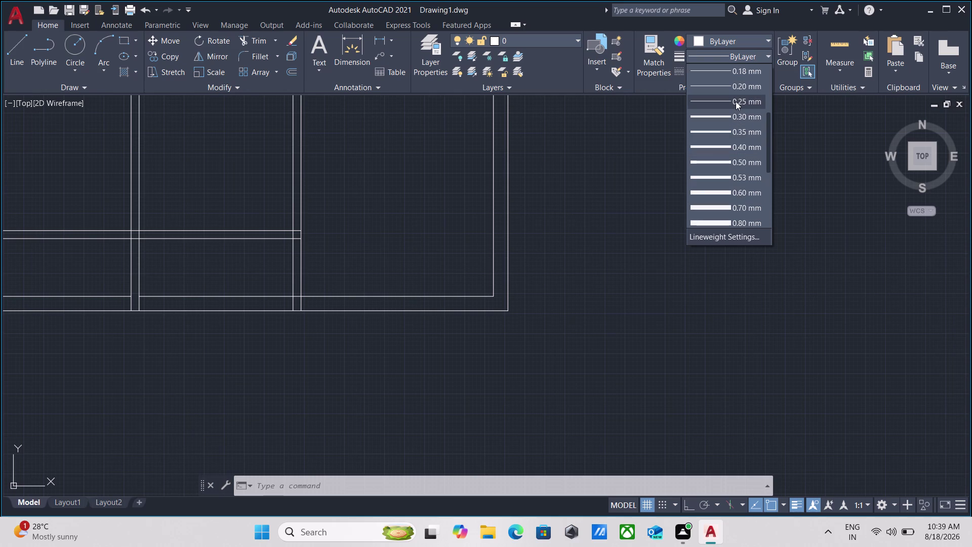
click(736, 101)
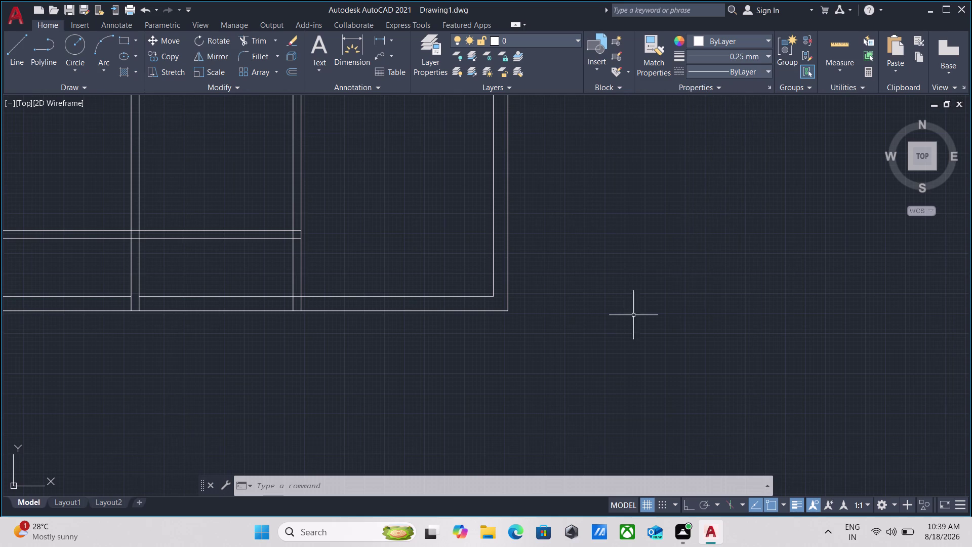
scroll(down, 3)
middle_drag(592, 252, 602, 293)
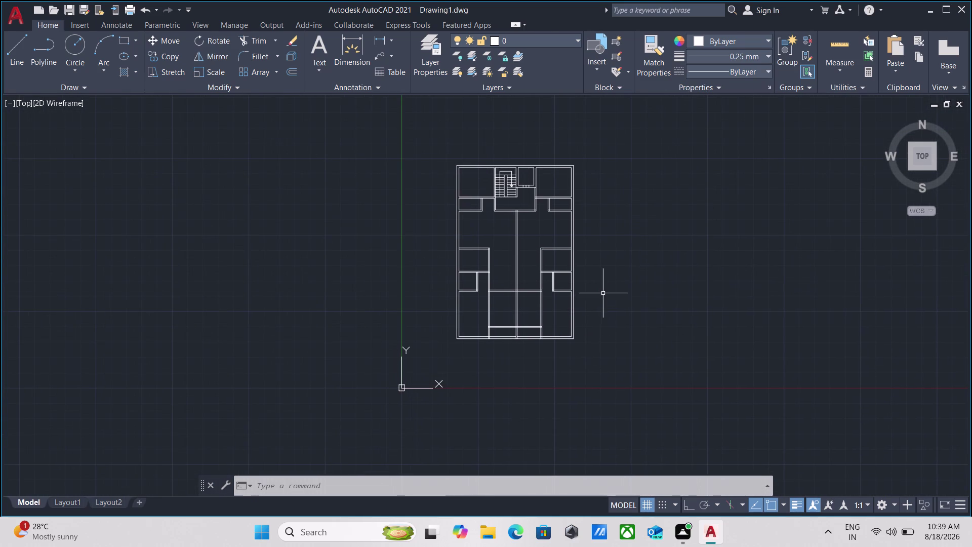
Select the floor plan, try the Lineweight list, then clear the selection.
click(636, 363)
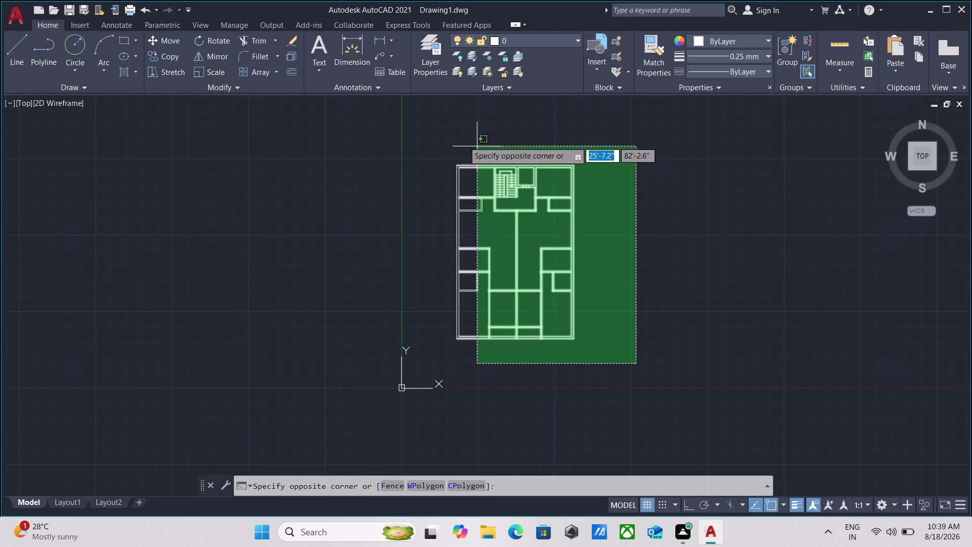
click(441, 128)
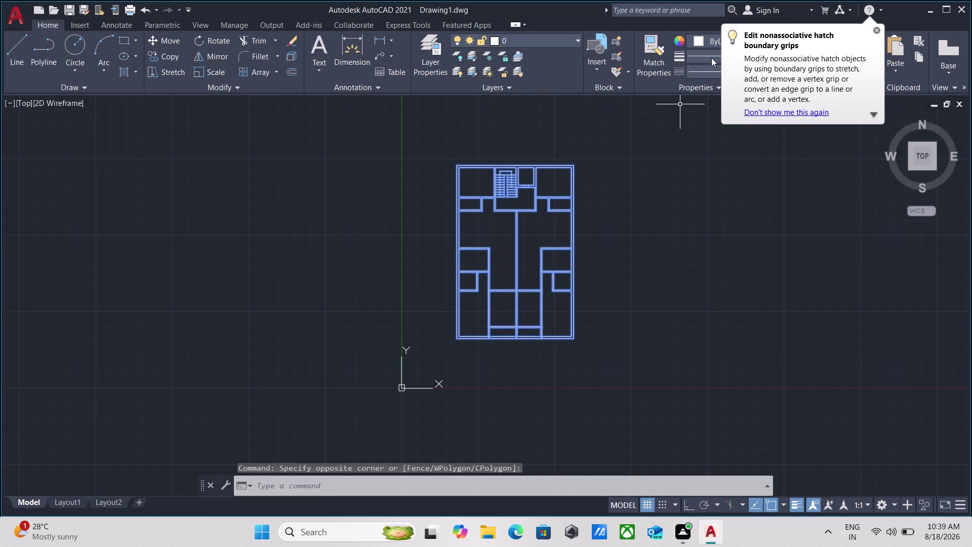
click(711, 57)
click(714, 68)
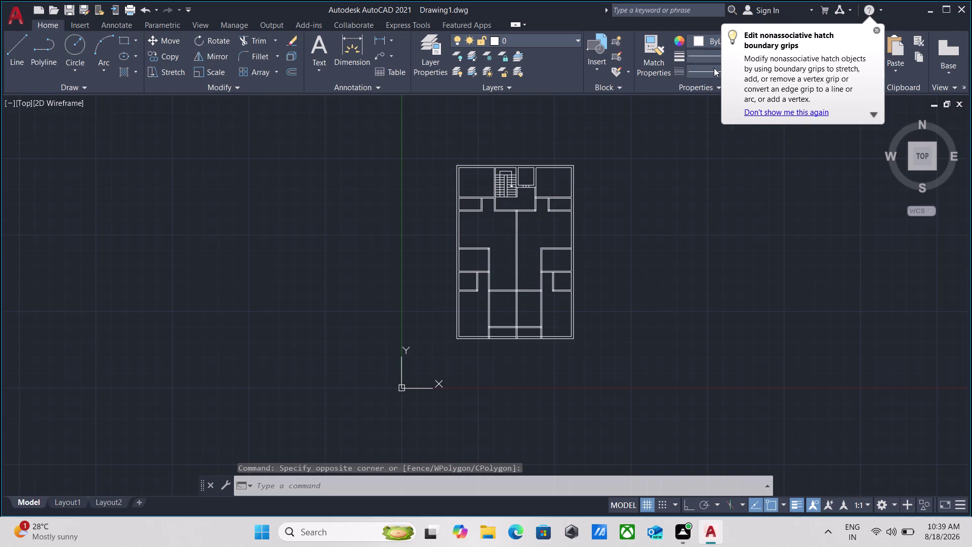
click(878, 28)
scroll(up, 3)
key(Escape)
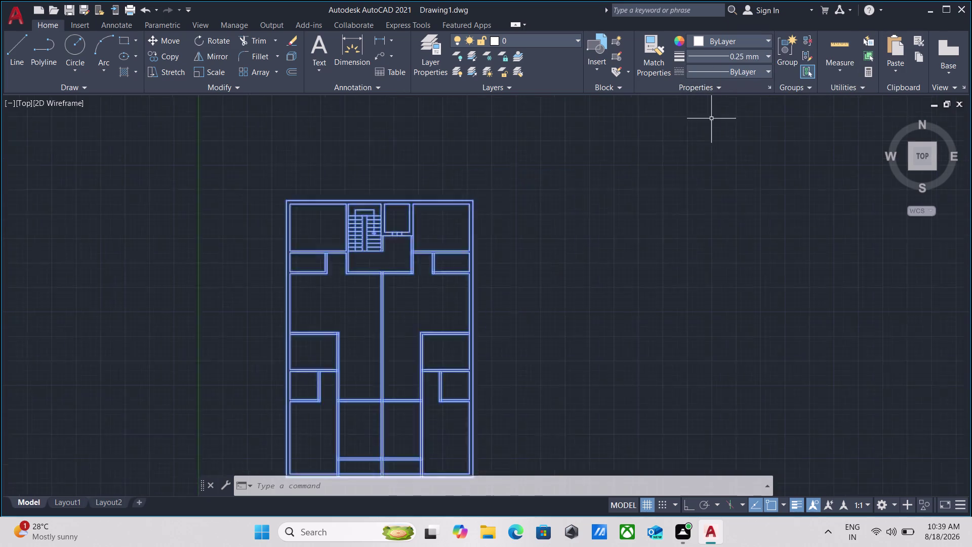
Toggle the Show Lineweight setting on the status bar.
middle_drag(375, 294, 694, 130)
scroll(up, 3)
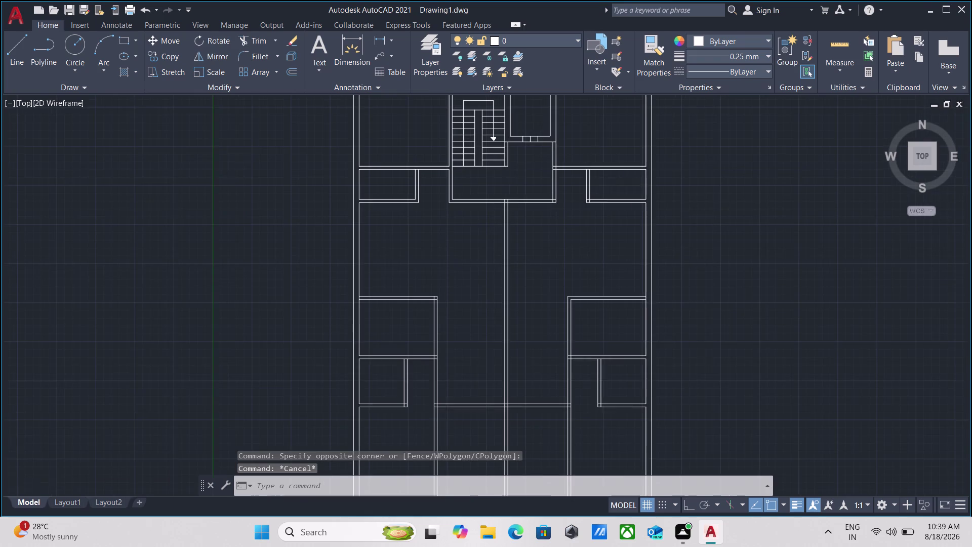
scroll(up, 3)
scroll(down, 3)
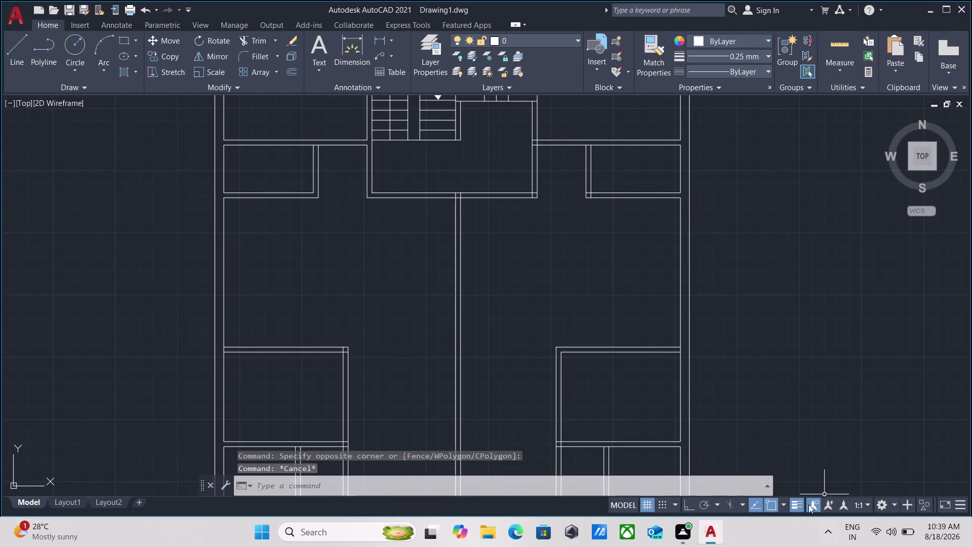
click(799, 503)
scroll(down, 3)
middle_drag(740, 291, 691, 332)
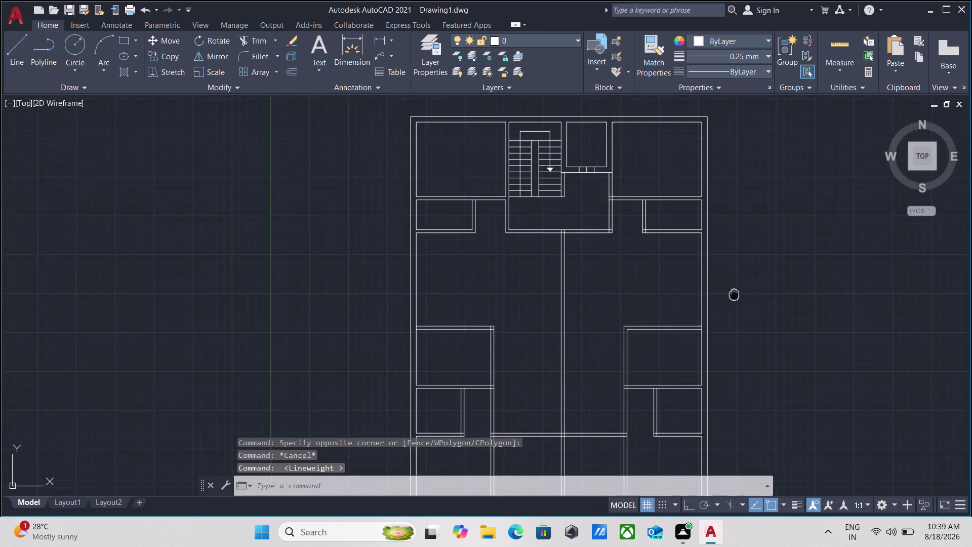
middle_drag(691, 332, 632, 387)
scroll(up, 3)
scroll(up, 3)
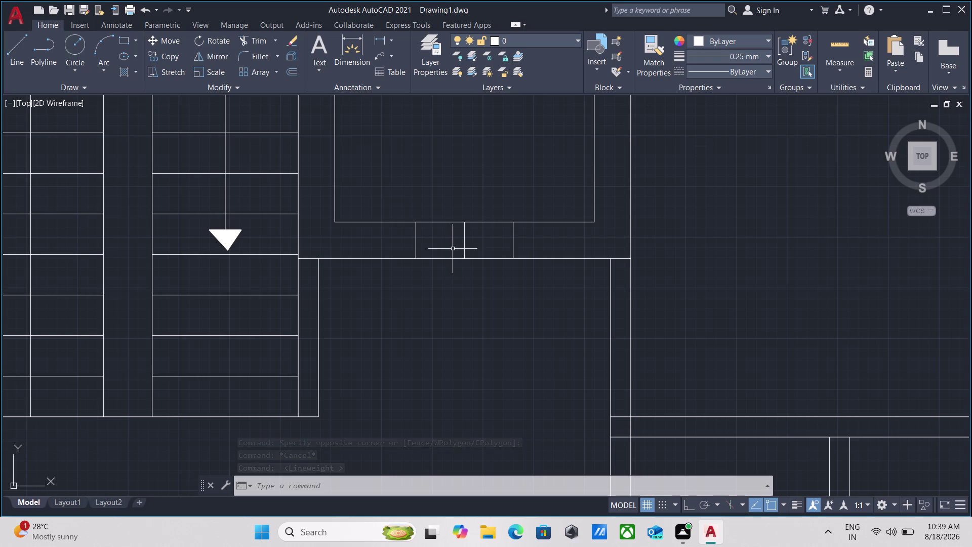
scroll(up, 3)
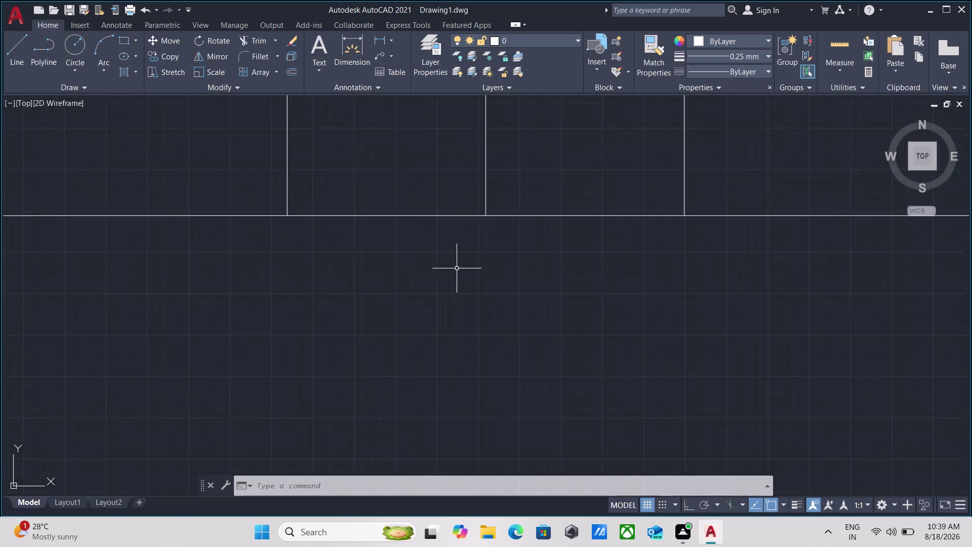
scroll(down, 3)
scroll(down, 3)
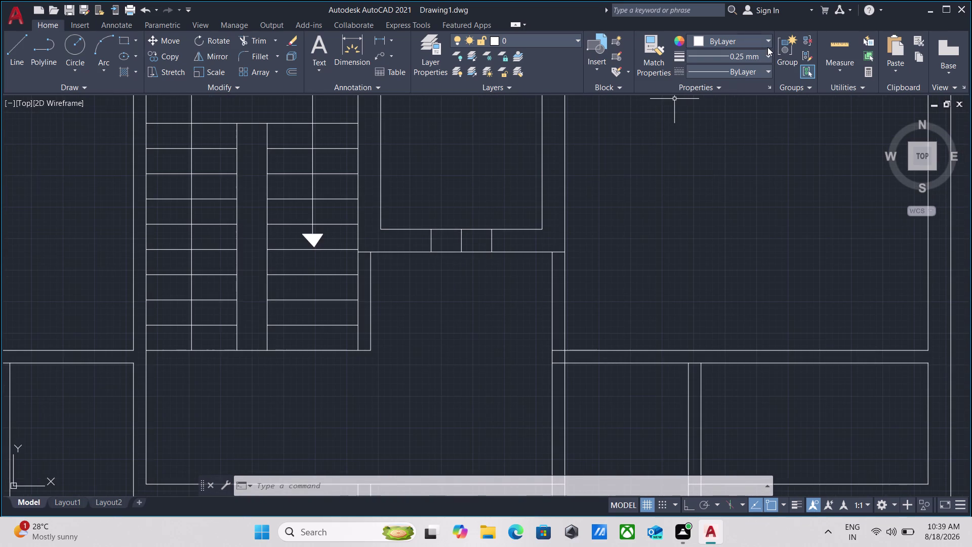
scroll(down, 3)
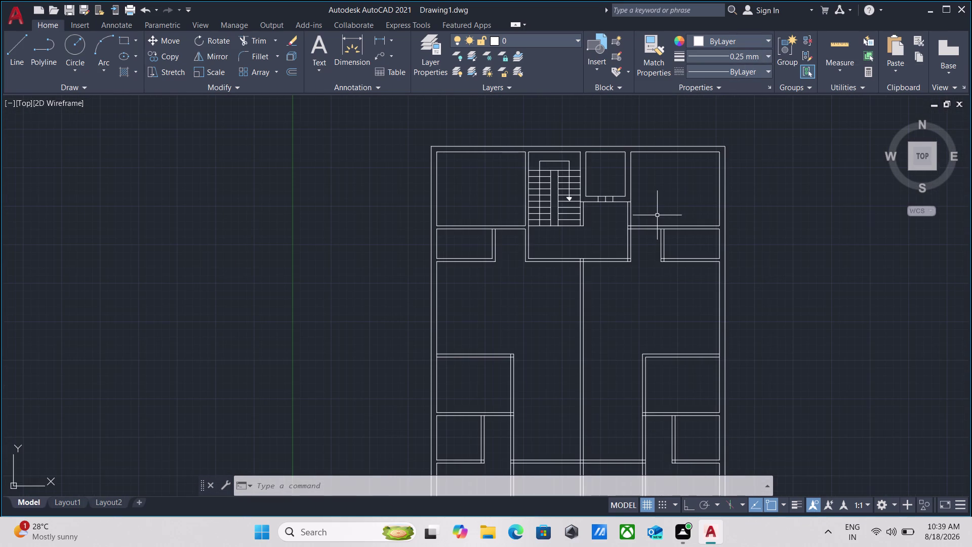
Change the current lineweight from 0.25 mm to ByBlock.
click(753, 52)
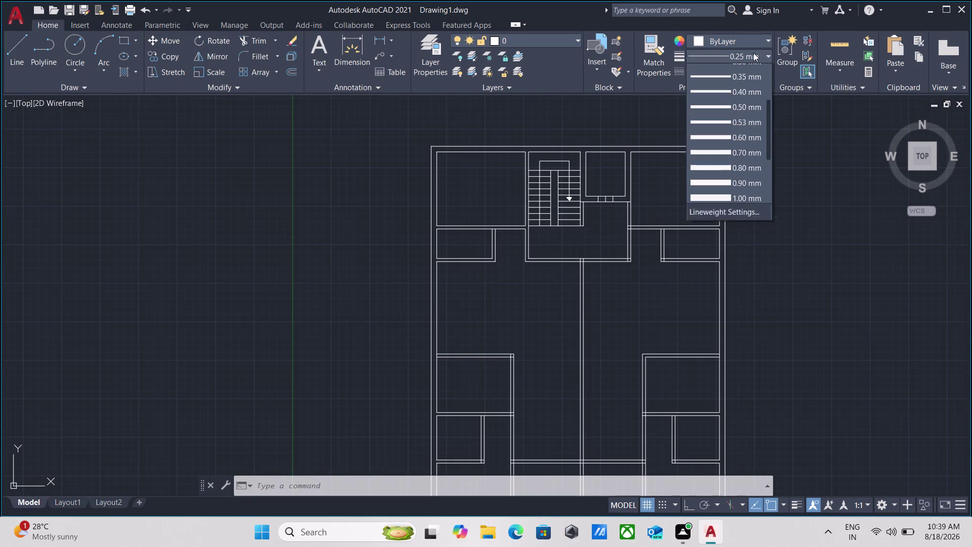
scroll(up, 3)
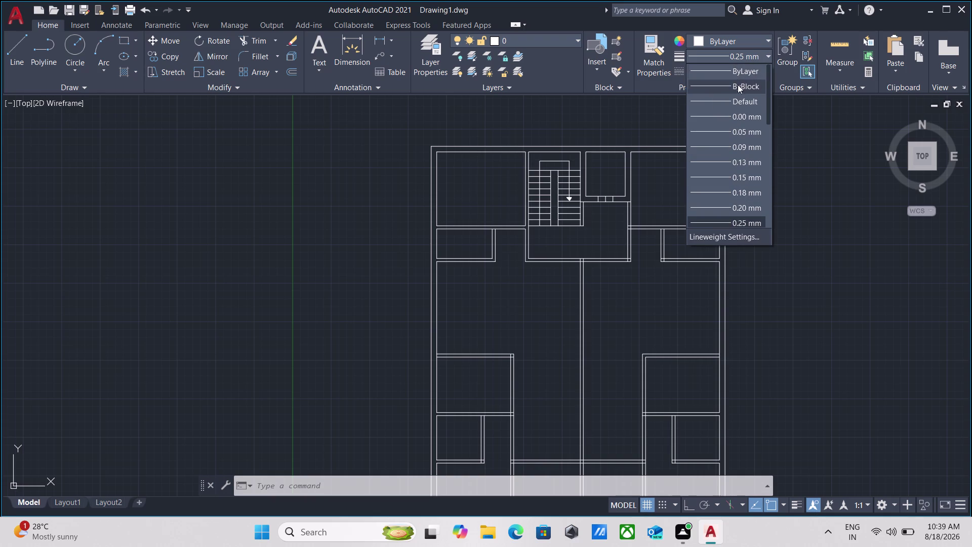
click(738, 86)
scroll(down, 3)
middle_drag(734, 209, 625, 253)
scroll(up, 3)
scroll(up, 3)
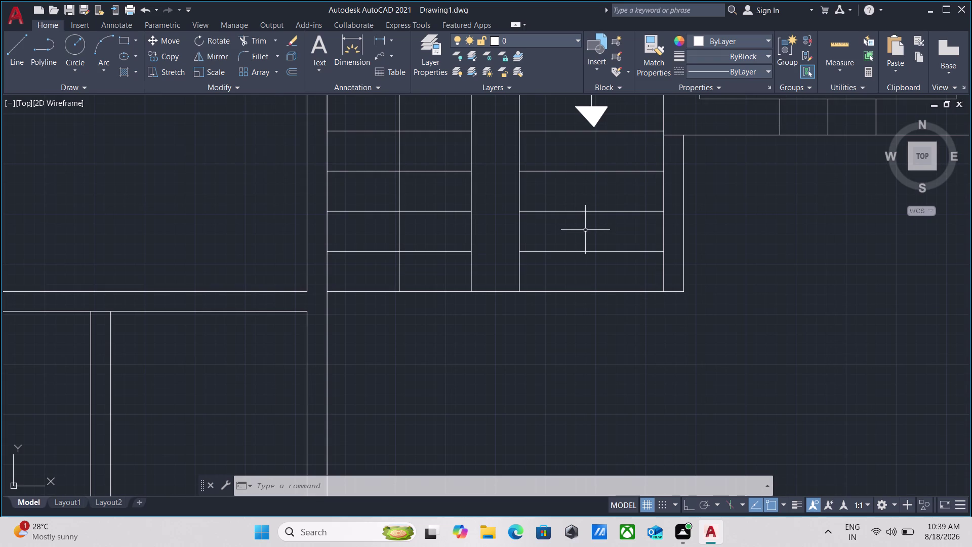
scroll(down, 3)
scroll(down, 3)
middle_drag(445, 177, 446, 206)
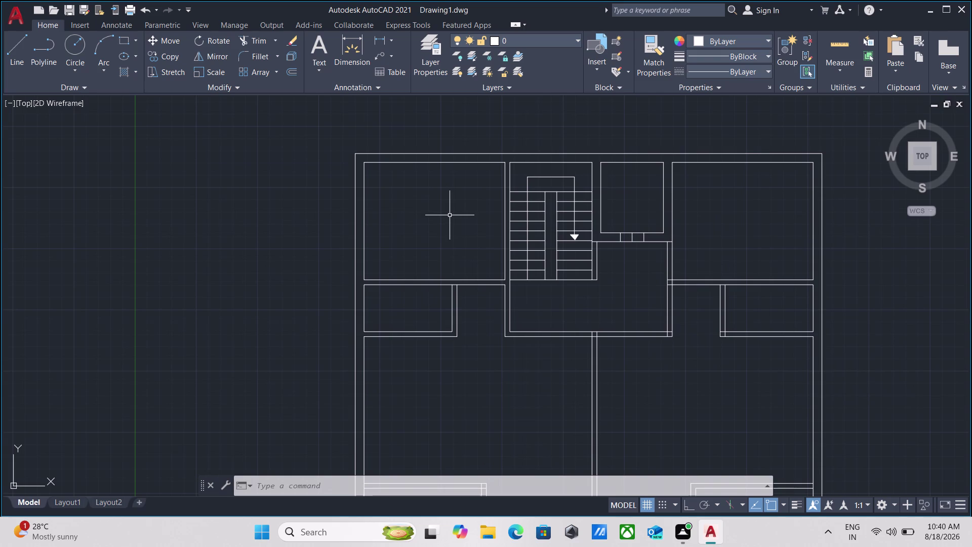
Bring the doorway wall by the stair landing into view.
scroll(down, 3)
middle_drag(396, 205, 380, 236)
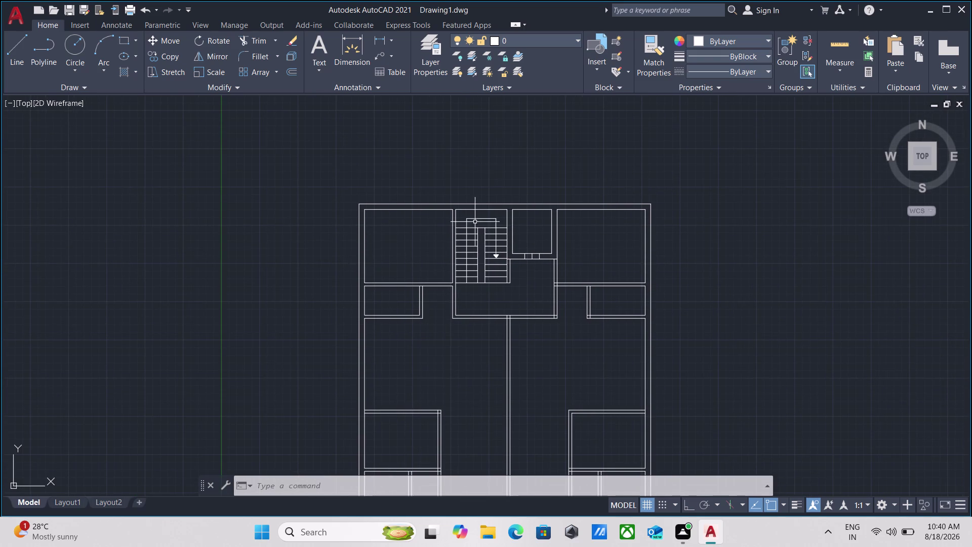
scroll(up, 3)
scroll(down, 3)
scroll(down, 3)
scroll(up, 3)
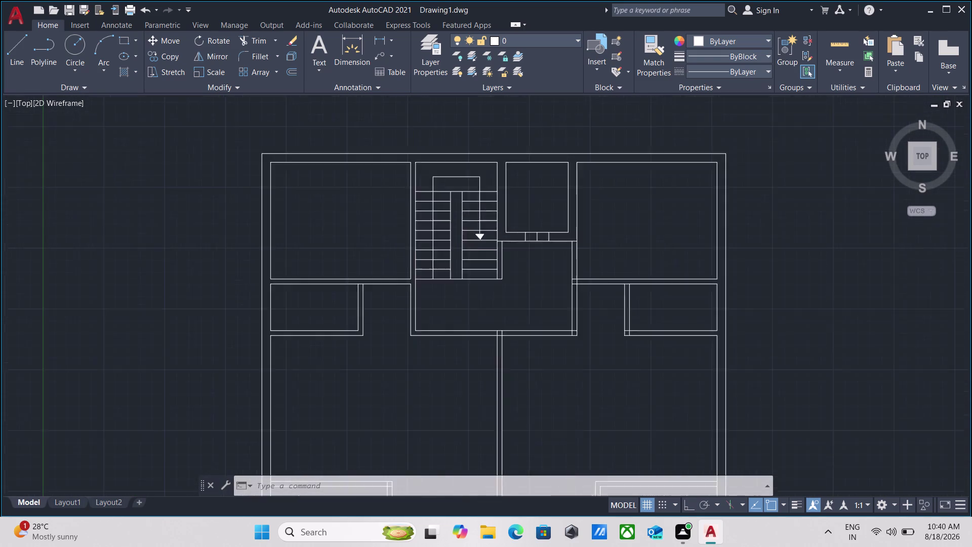
scroll(up, 3)
middle_drag(540, 240, 516, 300)
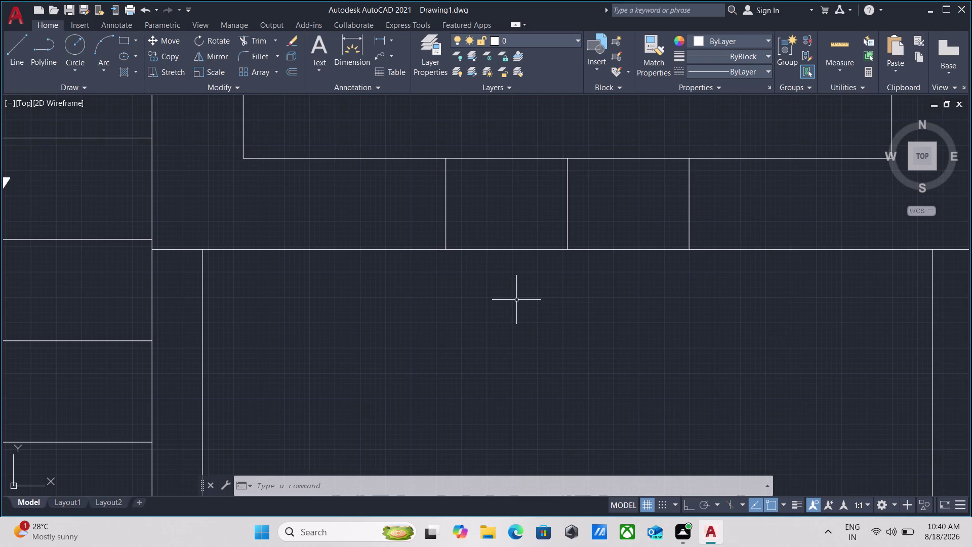
Trim the wall lines and middle divider between the two jamb lines.
text(tr)
key(Return)
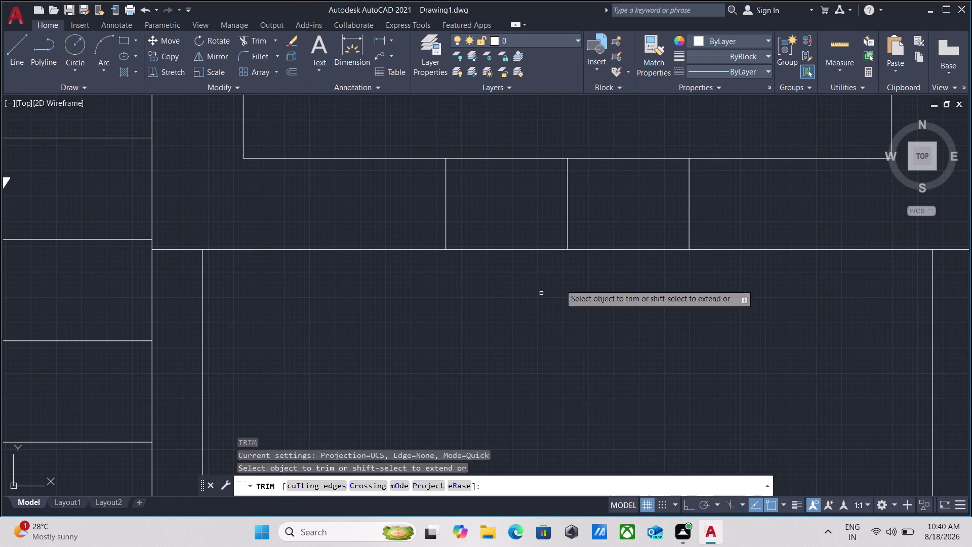
click(615, 260)
click(612, 121)
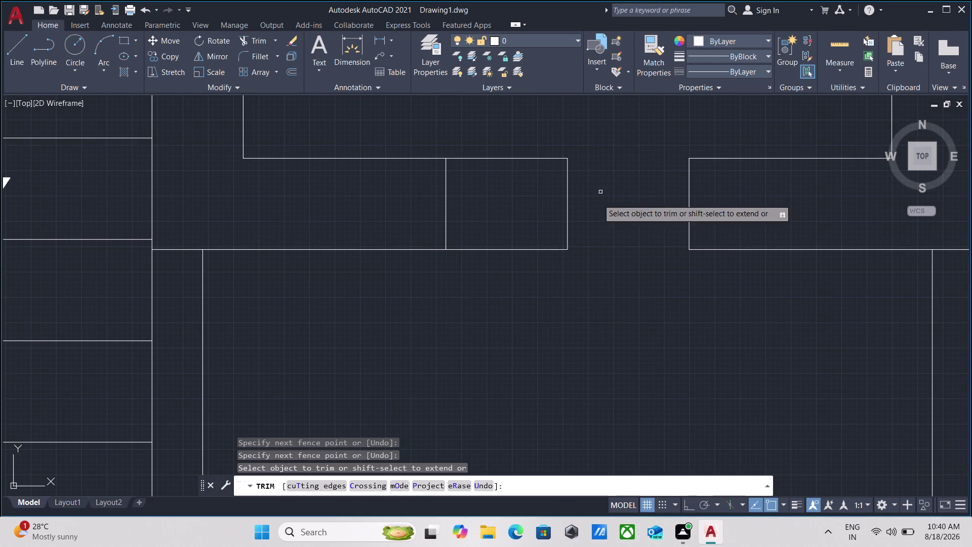
click(551, 287)
click(540, 123)
click(578, 200)
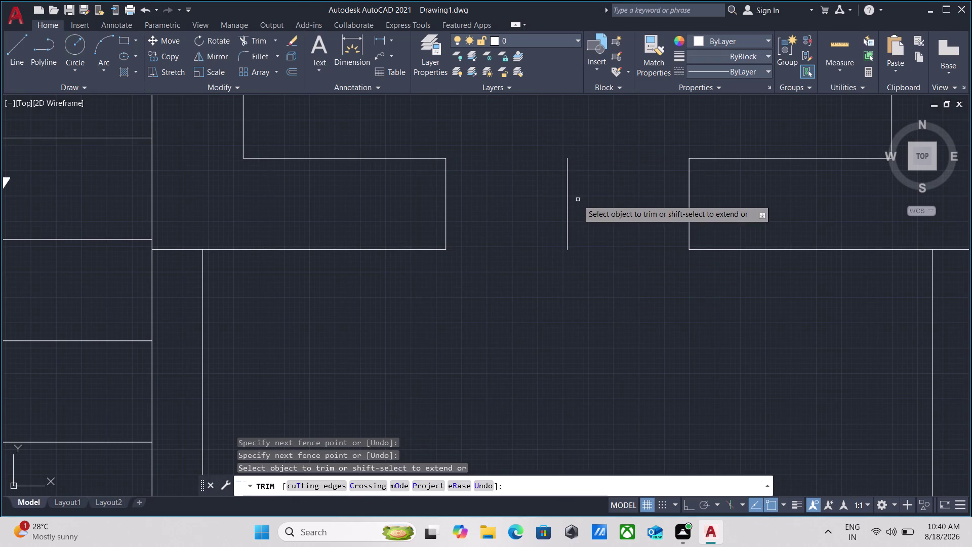
click(538, 204)
key(Escape)
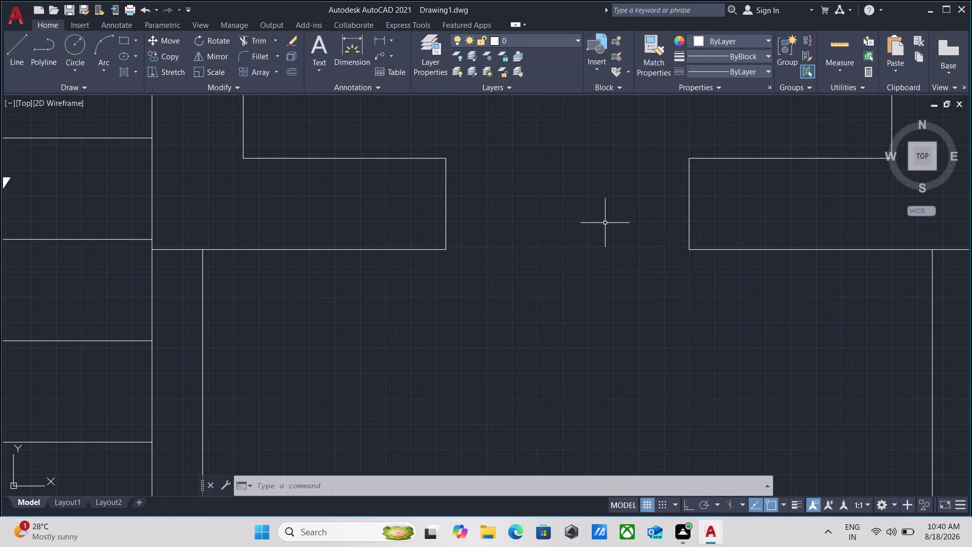
Center the new opening in view and cancel a briefly started line.
scroll(up, 3)
scroll(down, 3)
middle_drag(703, 179, 690, 211)
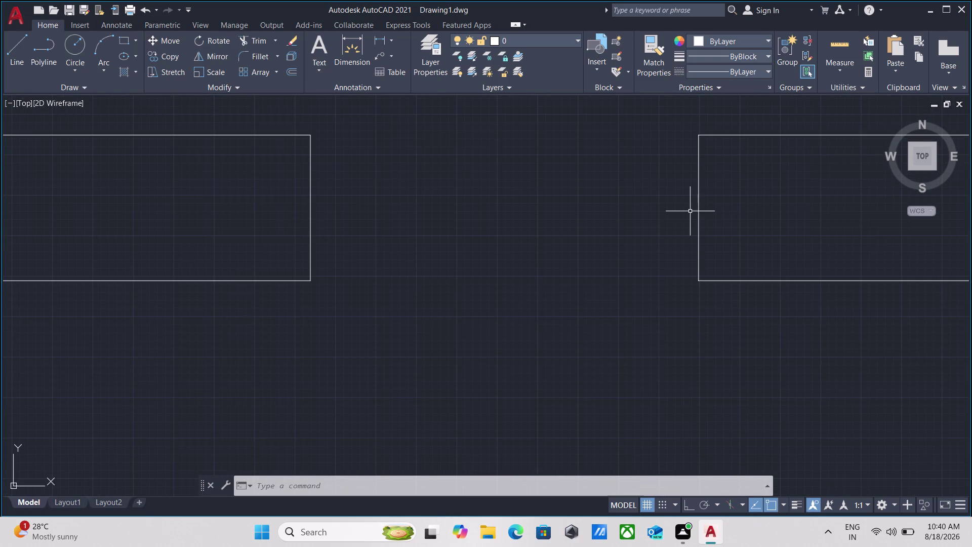
key(l)
key(Return)
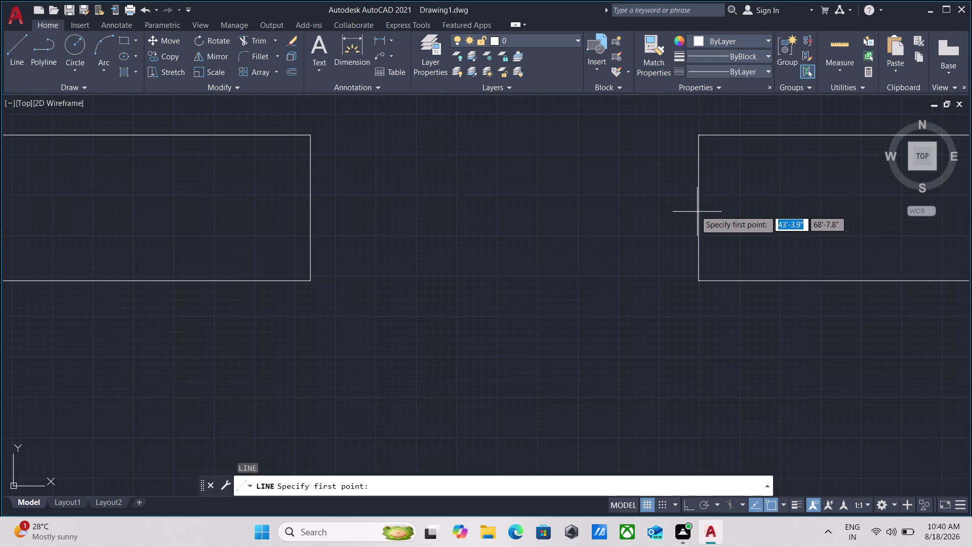
scroll(down, 3)
key(Escape)
Pan across the plan to bring the wall junction near the stair into view.
scroll(down, 3)
middle_drag(694, 221, 674, 331)
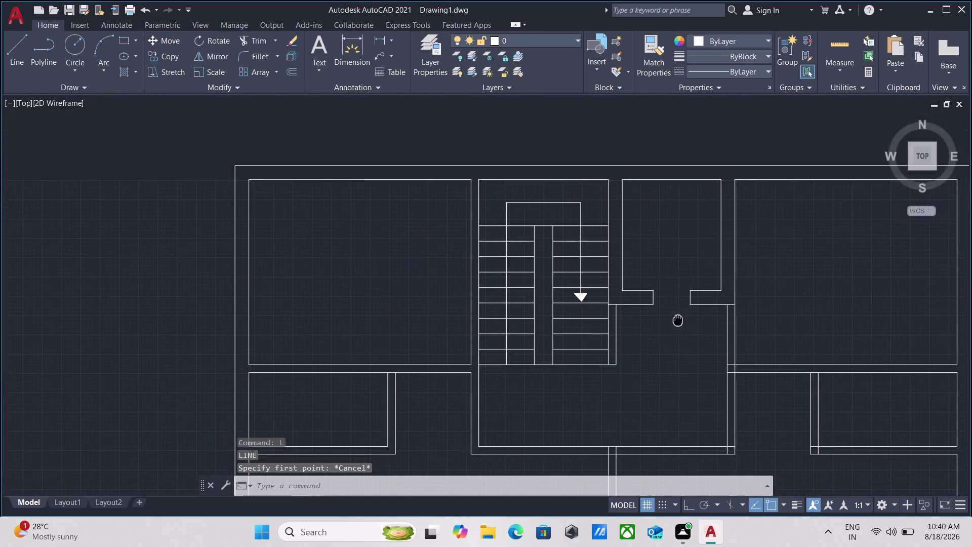
scroll(down, 3)
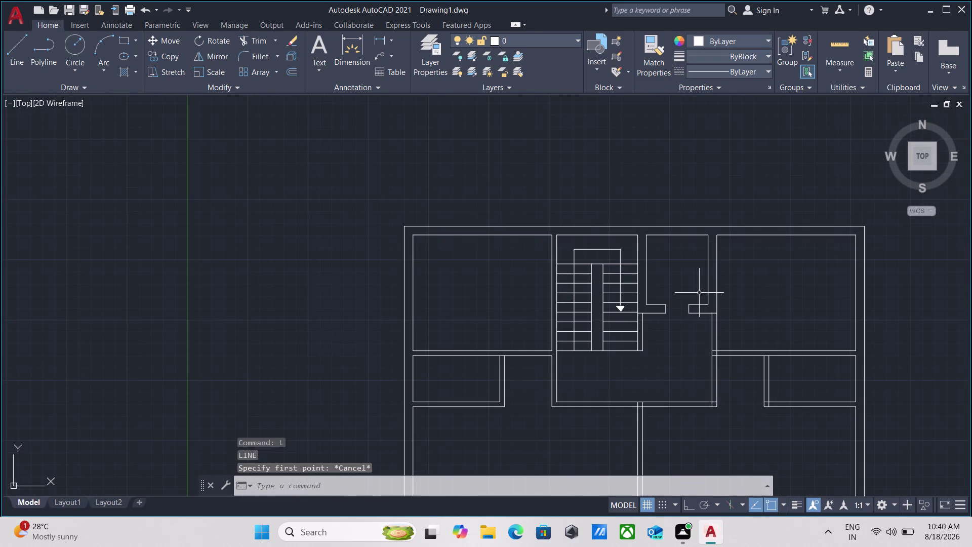
scroll(up, 3)
scroll(up, 3)
scroll(down, 3)
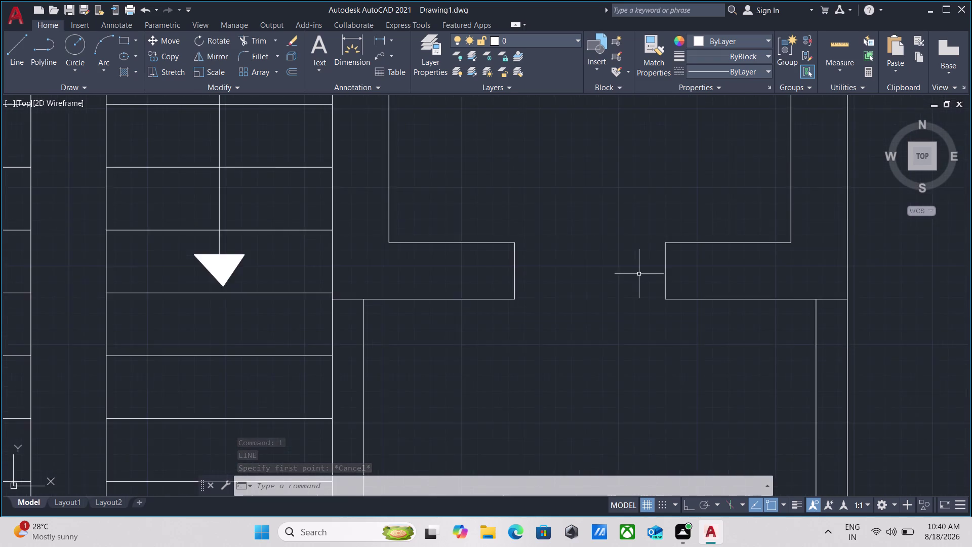
middle_drag(639, 274, 637, 328)
scroll(down, 3)
scroll(up, 3)
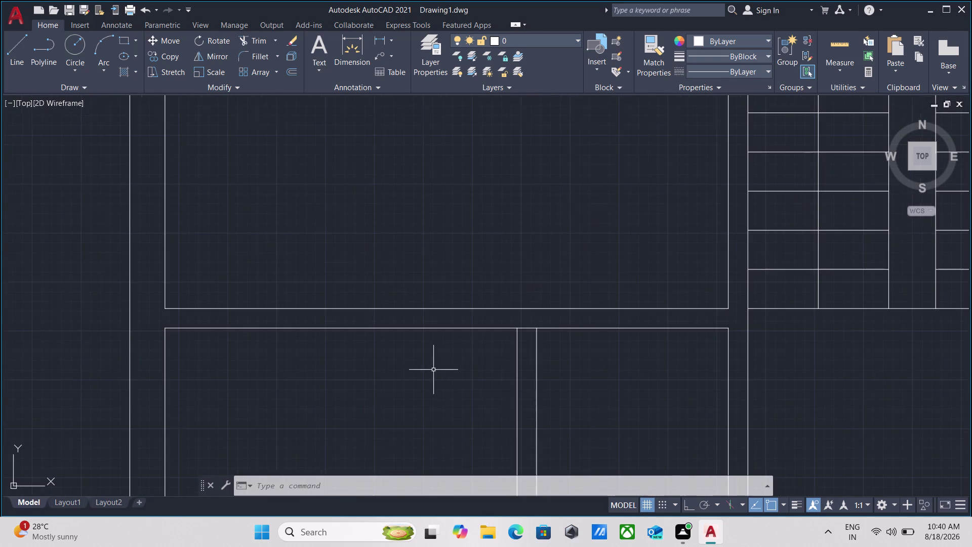
scroll(up, 3)
scroll(up, 3)
scroll(down, 3)
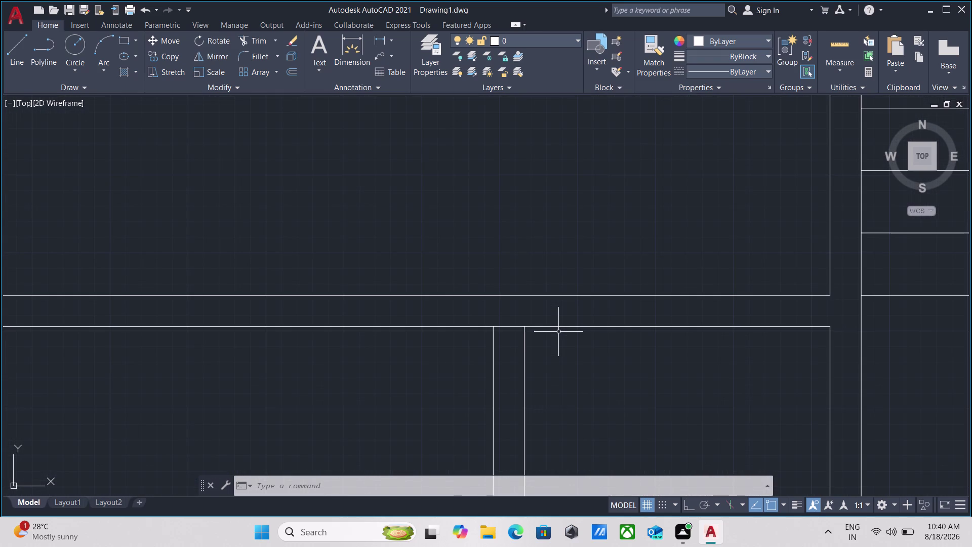
scroll(down, 3)
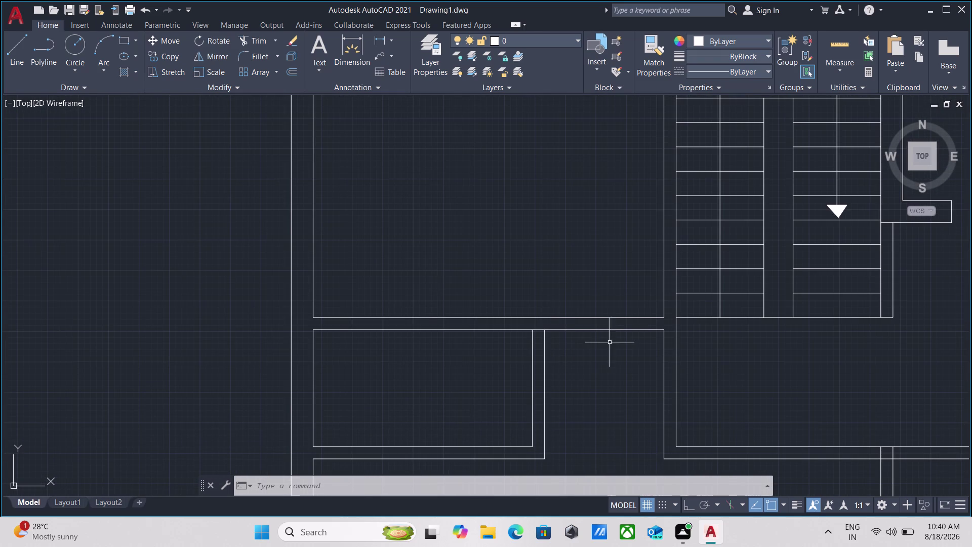
middle_drag(636, 350, 628, 355)
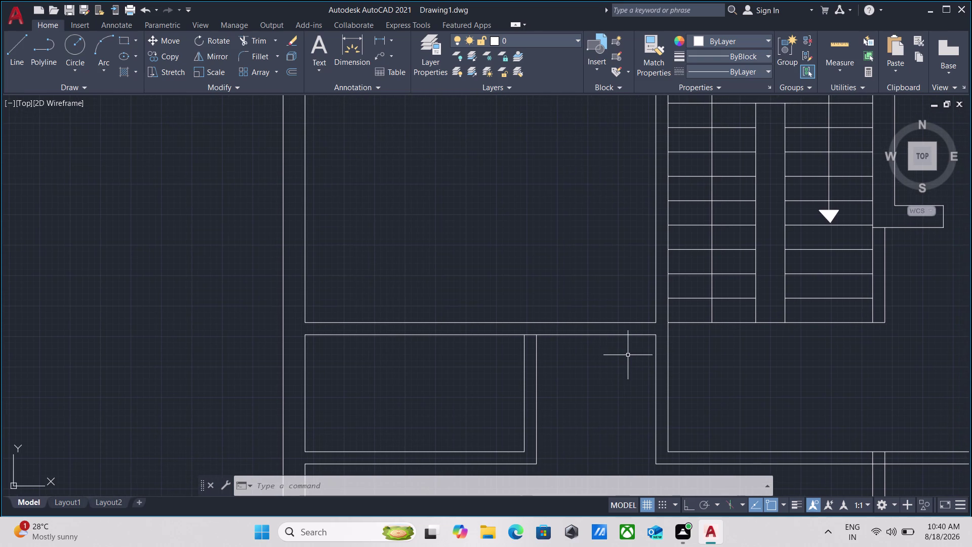
Extend the wall line beside the new doorway so it meets the adjoining wall.
text(e)
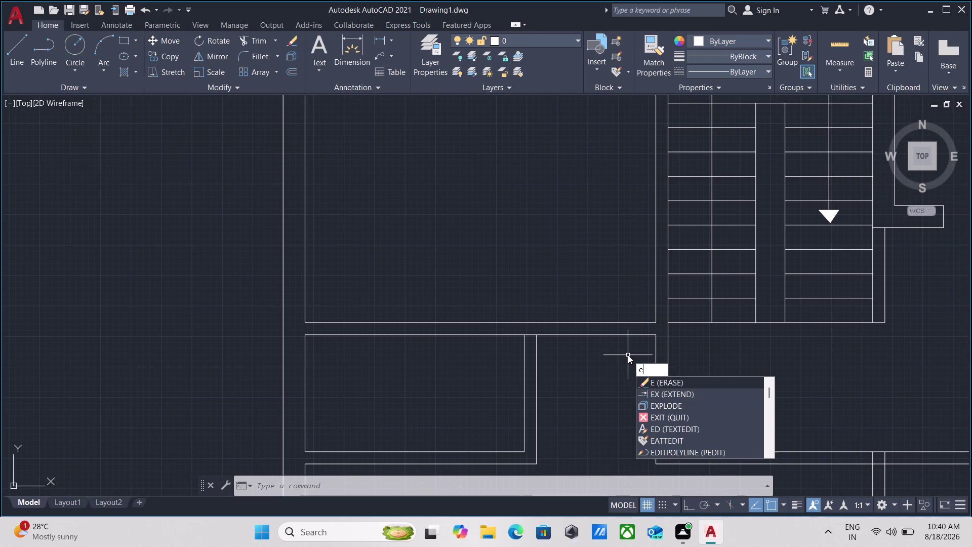
text(x)
key(Return)
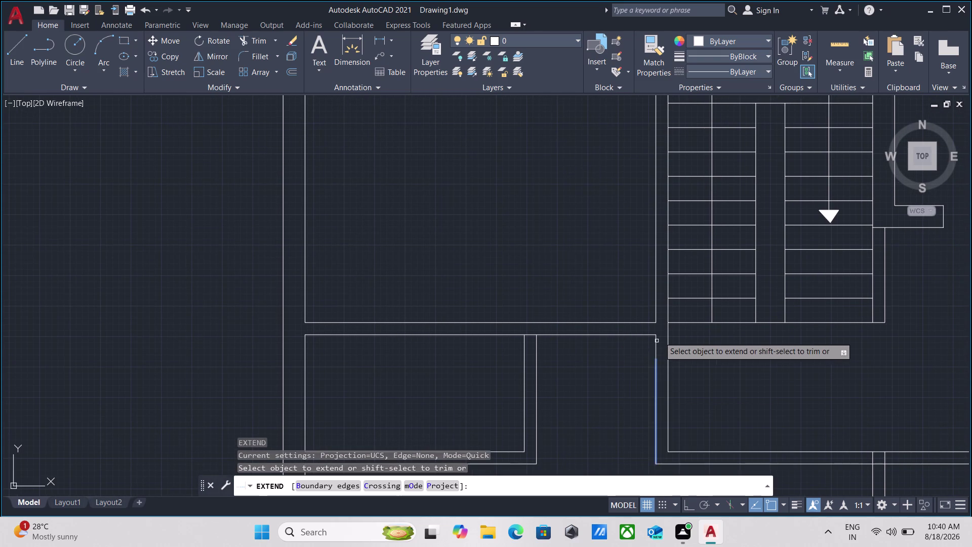
click(656, 340)
key(Escape)
scroll(up, 3)
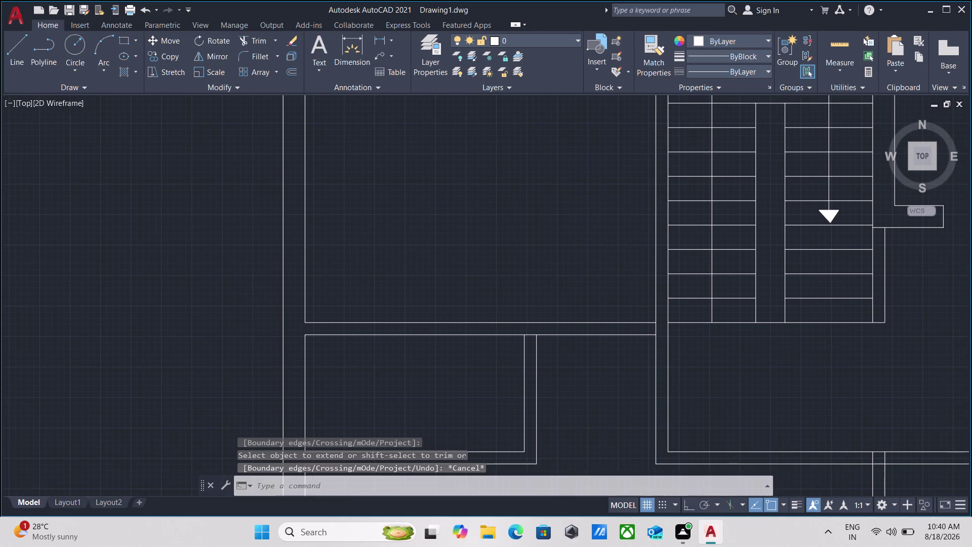
click(661, 317)
click(609, 328)
key(Escape)
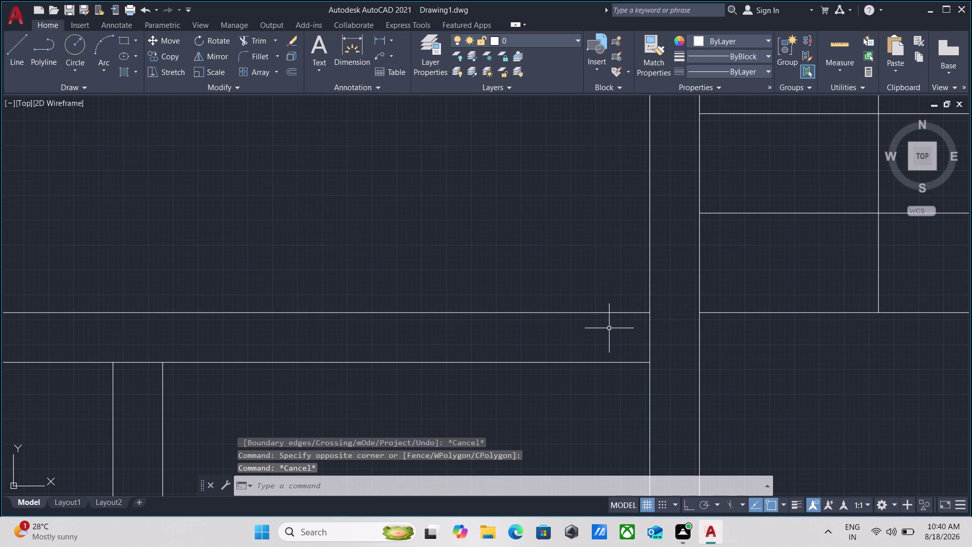
Fence-trim the wall line crossing the corridor at the junction.
key(r)
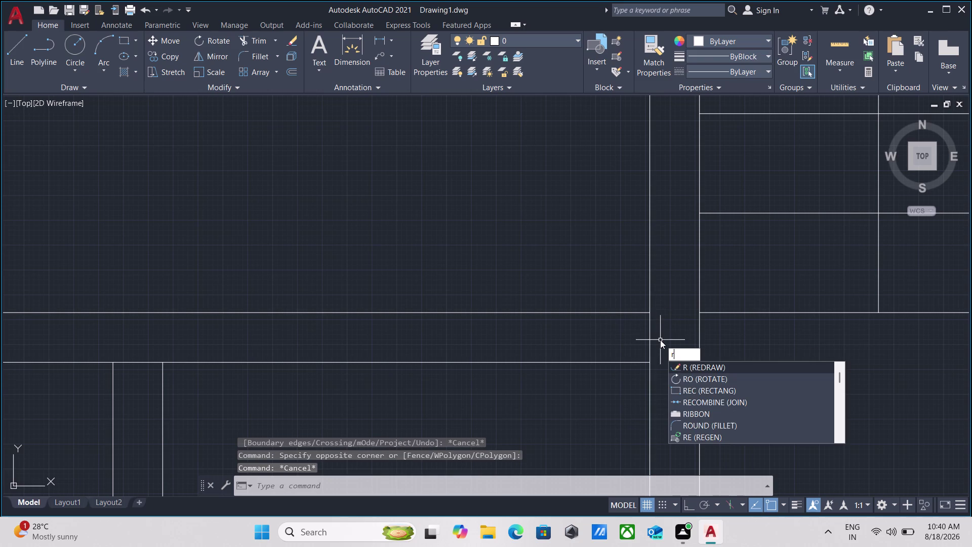
key(BackSpace)
key(BackSpace)
text(tr)
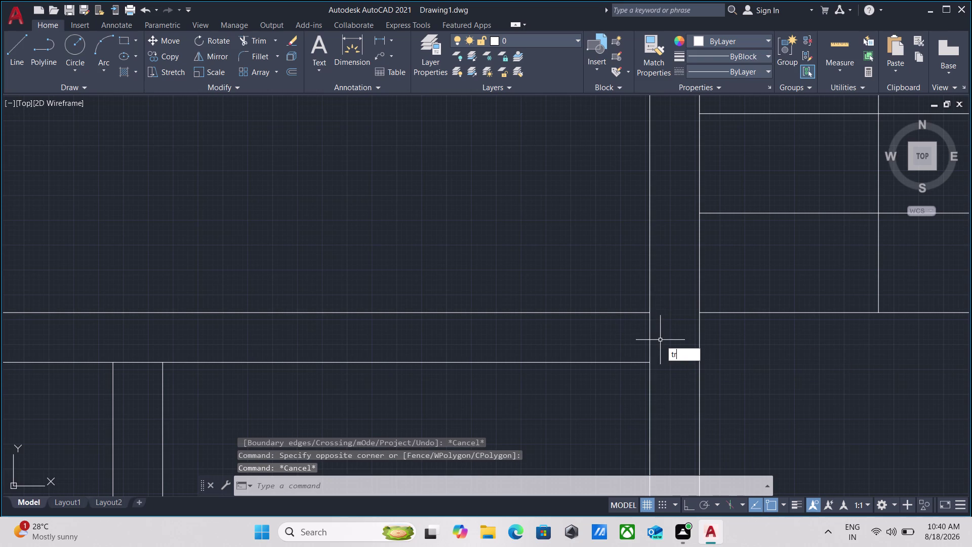
key(Return)
click(661, 340)
click(611, 333)
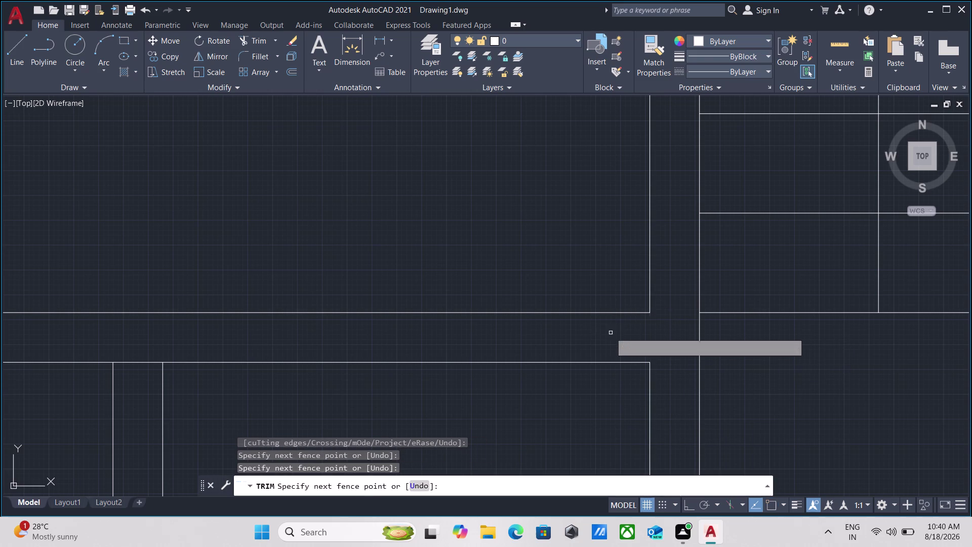
key(Escape)
Draw a vertical line closing the wall end between the upper and lower walls.
key(l)
key(Return)
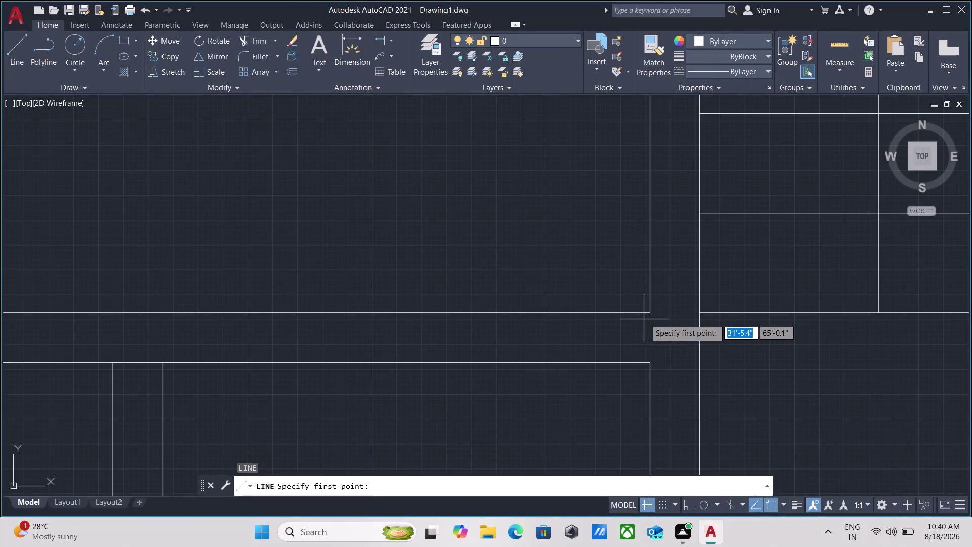
click(649, 316)
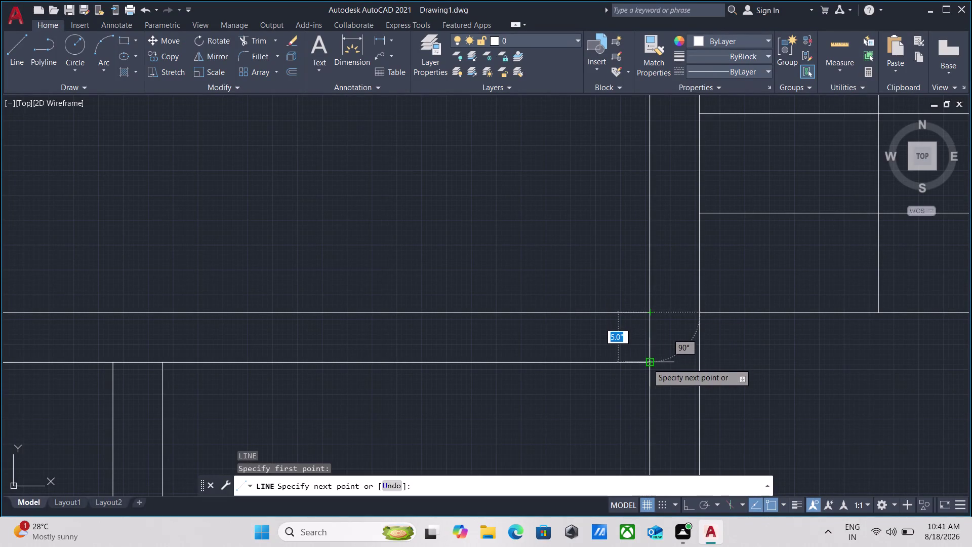
click(649, 364)
key(Escape)
click(660, 343)
click(614, 334)
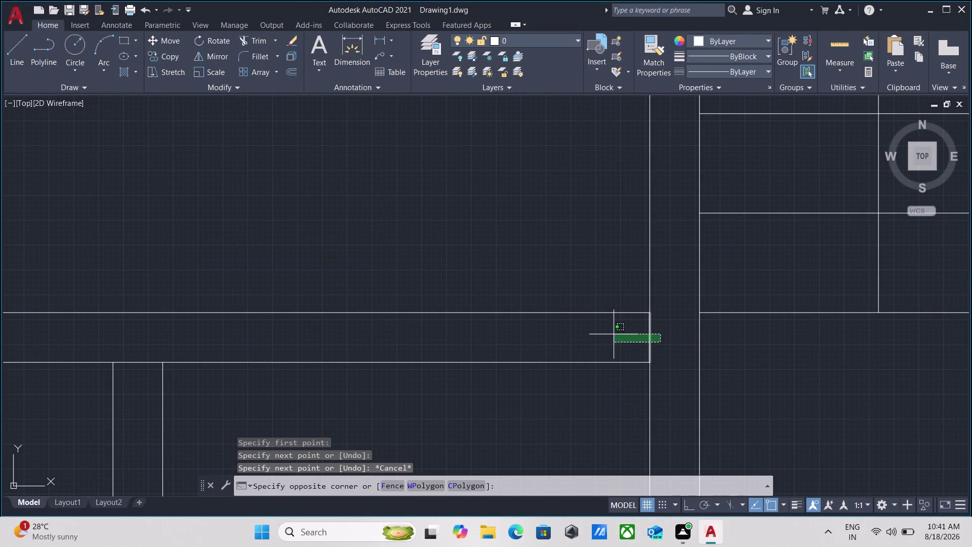
Offset a copy of the closing line 3'6" toward the left.
key(o)
key(Return)
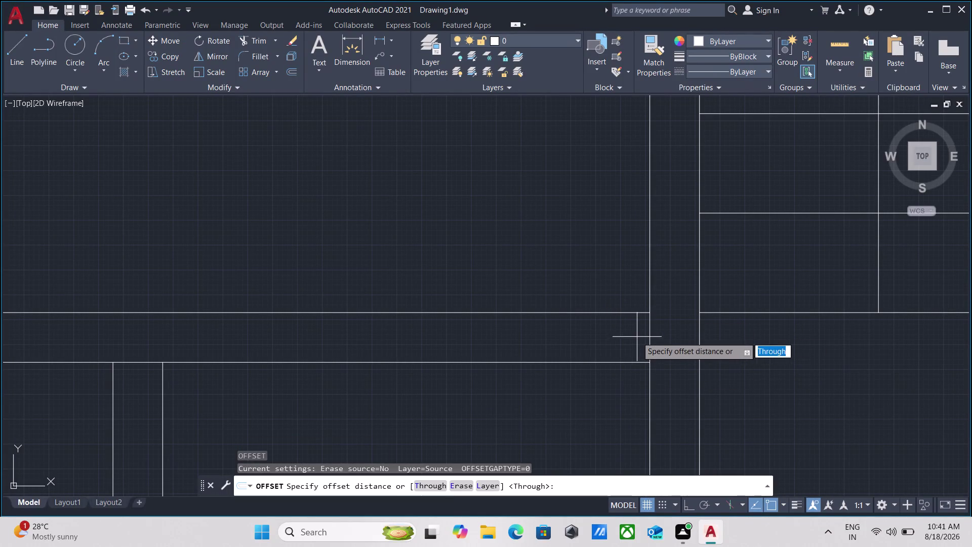
click(648, 334)
click(582, 334)
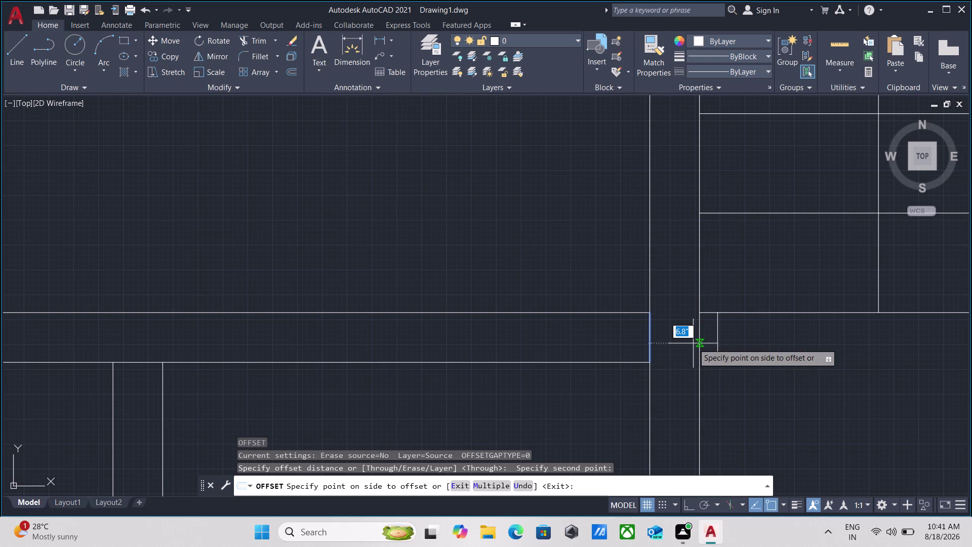
text(3)
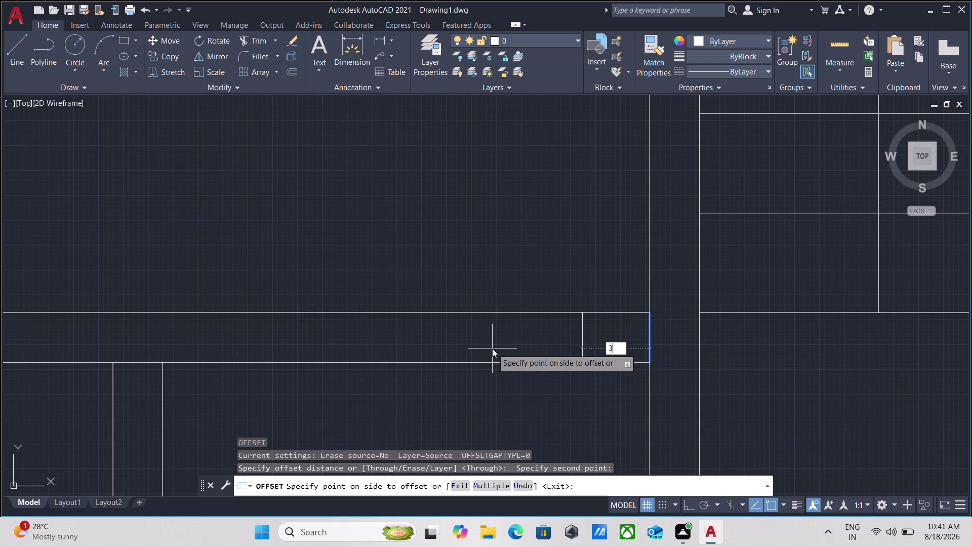
text(')
key(6)
key(Return)
scroll(down, 3)
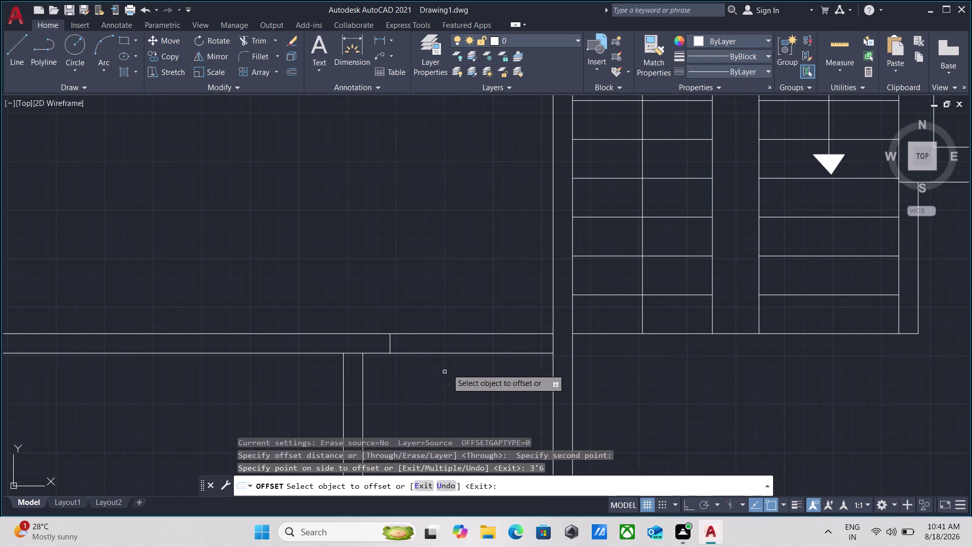
scroll(up, 3)
key(Escape)
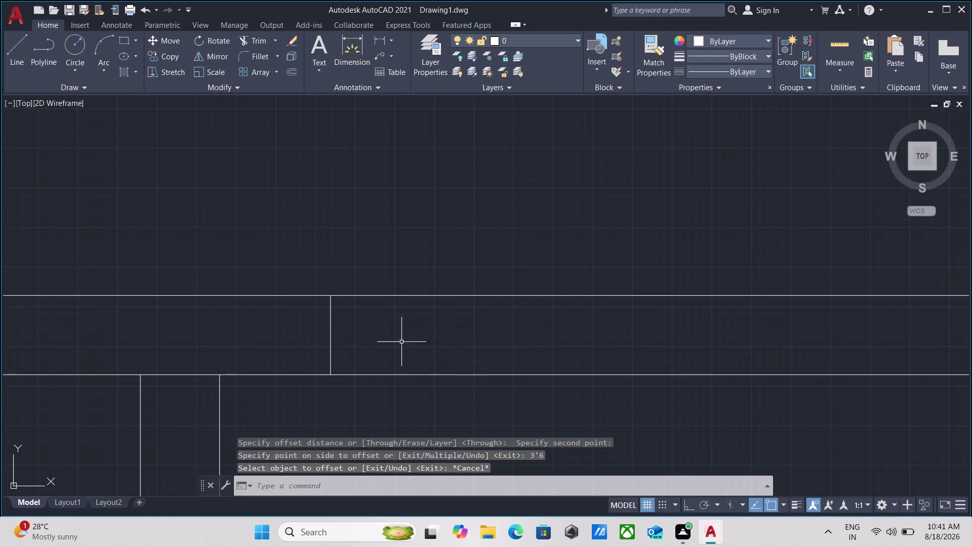
Erase the misplaced short vertical jamb line.
scroll(up, 3)
drag(346, 325, 334, 328)
click(249, 313)
right_click(249, 312)
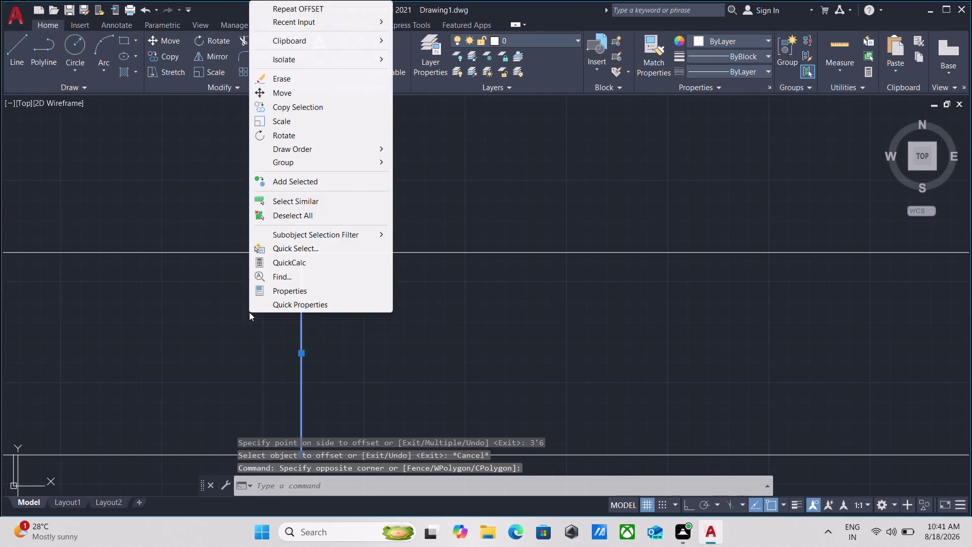
click(283, 79)
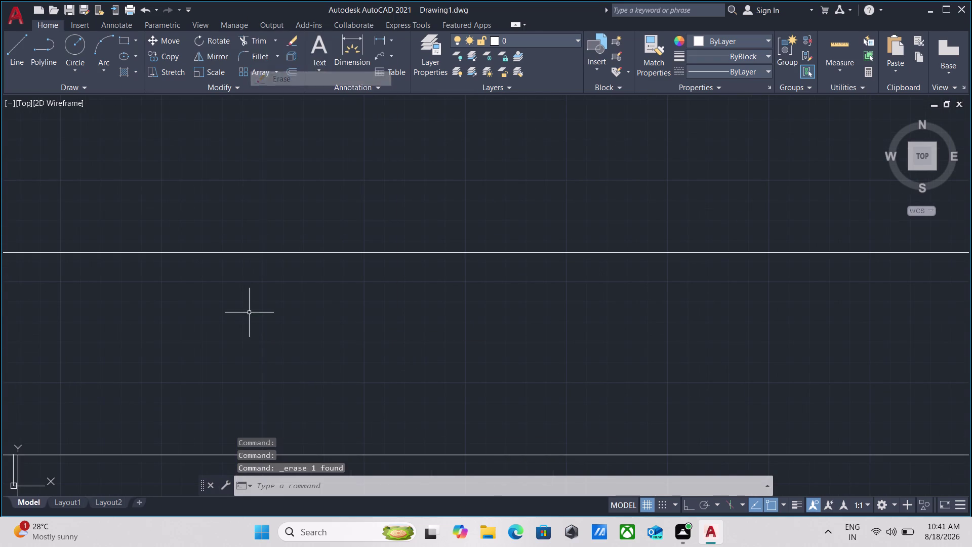
scroll(down, 3)
Offset the wall closing line 3' to the left to form a jamb.
middle_drag(430, 329, 377, 347)
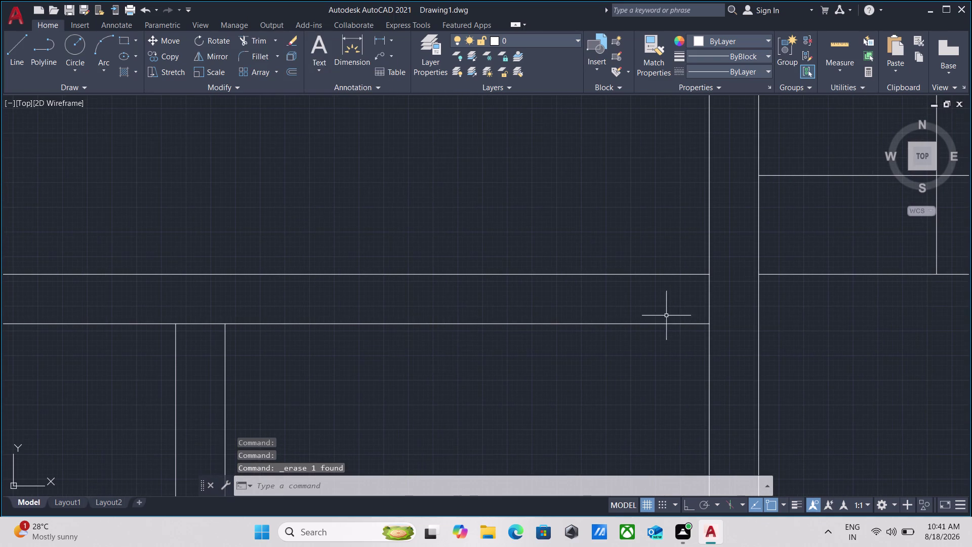
scroll(up, 3)
click(732, 306)
click(655, 295)
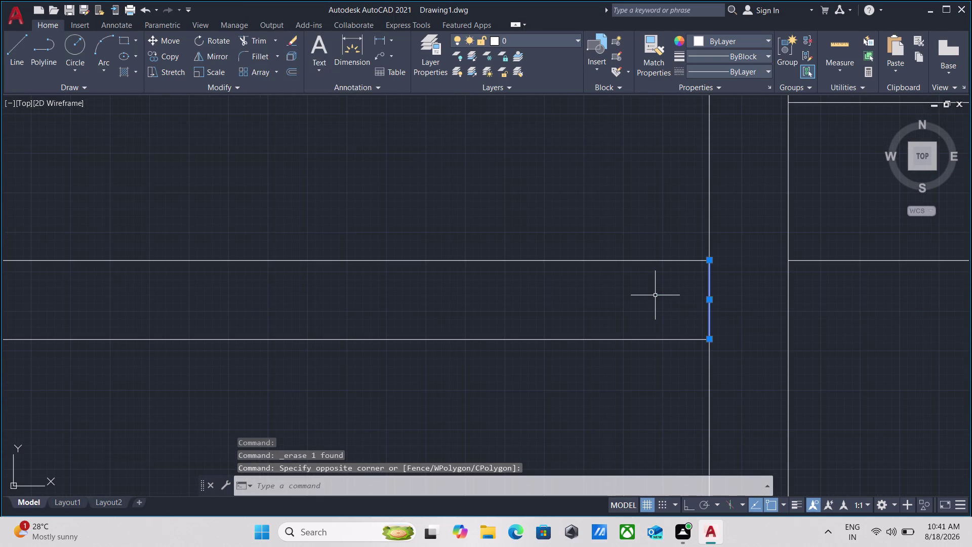
key(o)
key(Return)
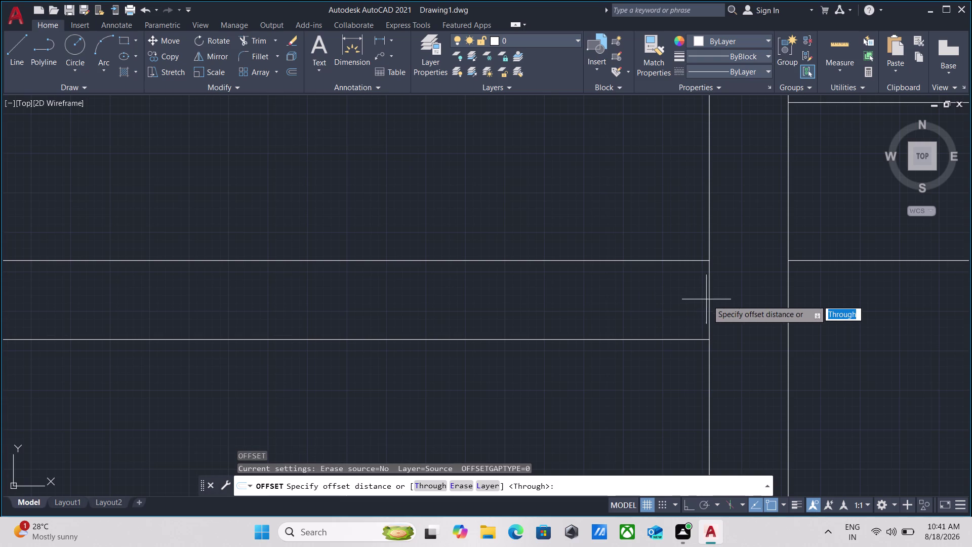
click(710, 300)
click(606, 307)
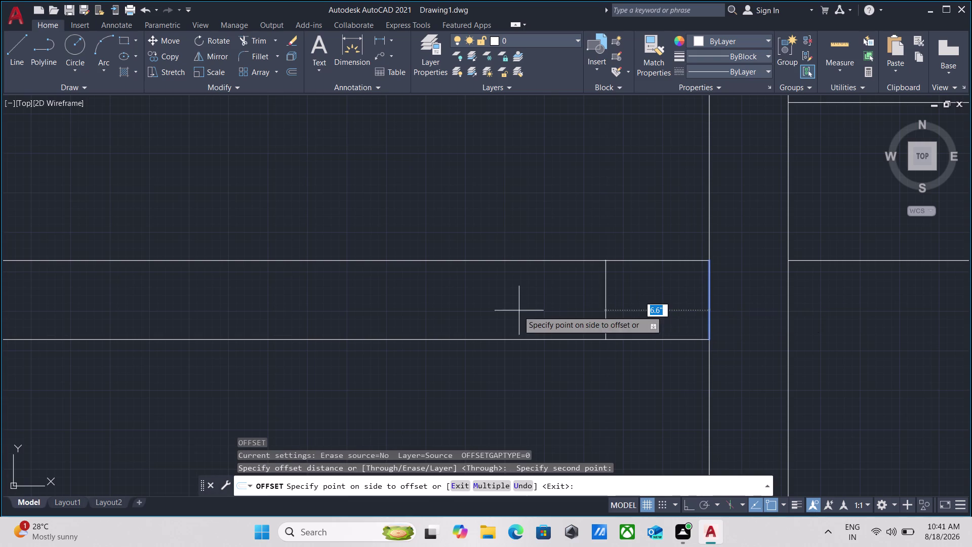
text(3')
key(Return)
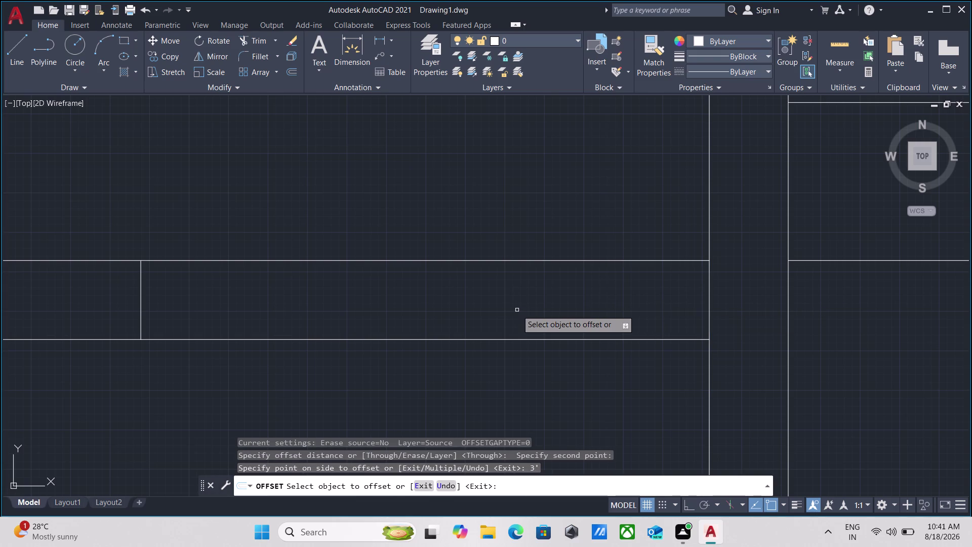
scroll(down, 3)
key(Escape)
Fence-trim the wall lines inside the new door opening.
middle_drag(497, 358, 488, 376)
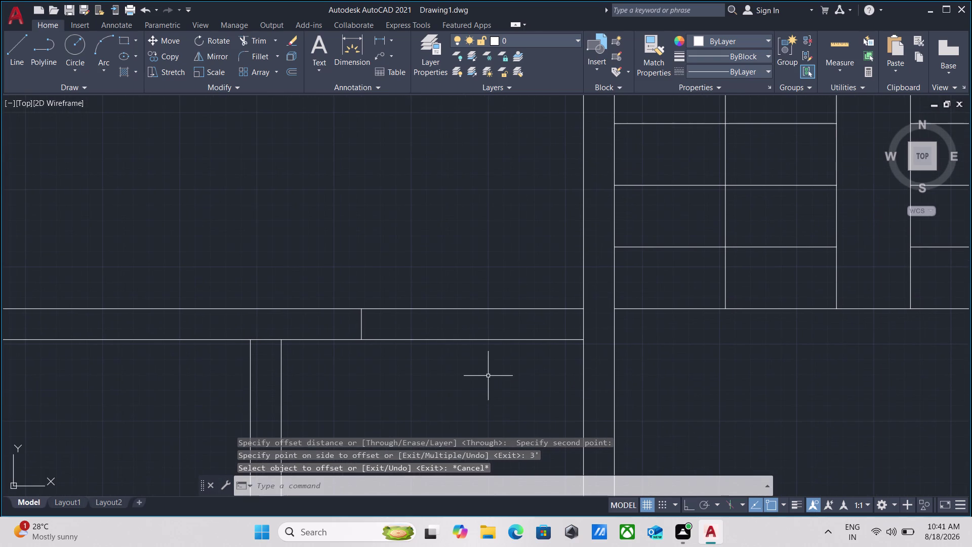
text(tr)
key(Return)
click(483, 374)
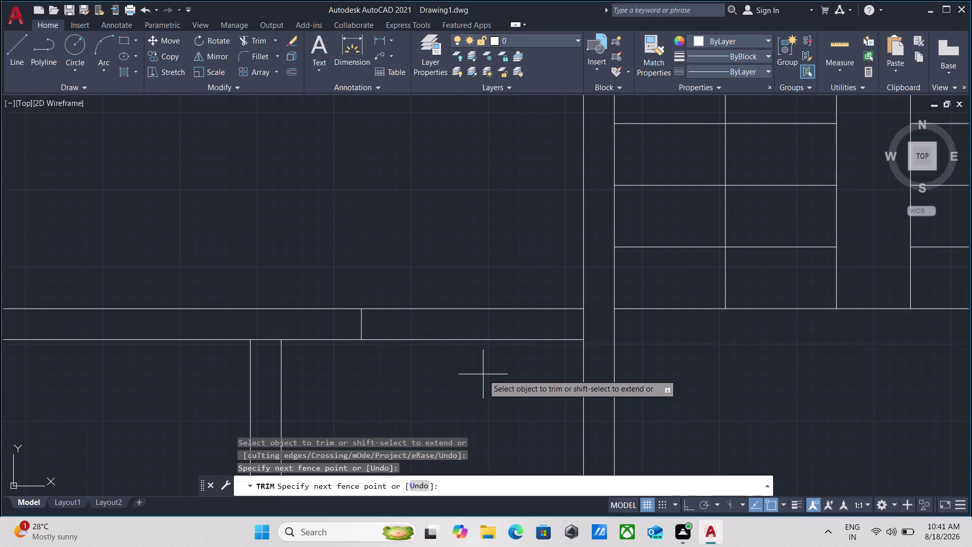
click(488, 241)
scroll(down, 3)
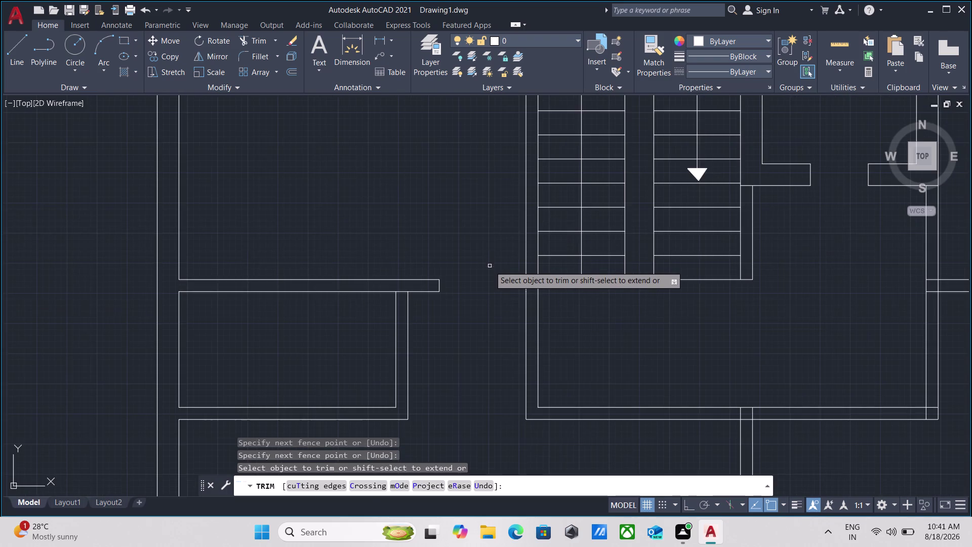
scroll(down, 3)
middle_drag(488, 276, 505, 347)
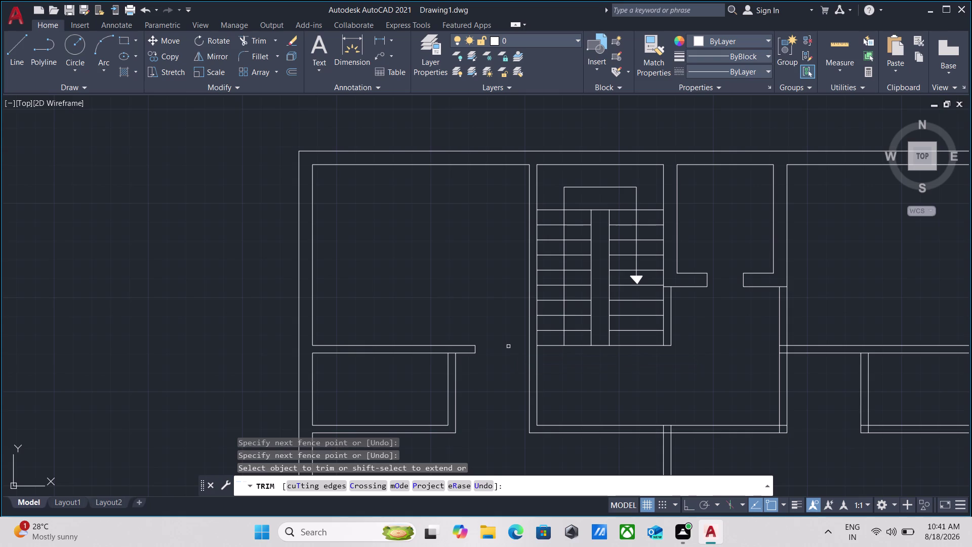
Trim the remaining wall segment out of the opening with a second fence.
scroll(up, 3)
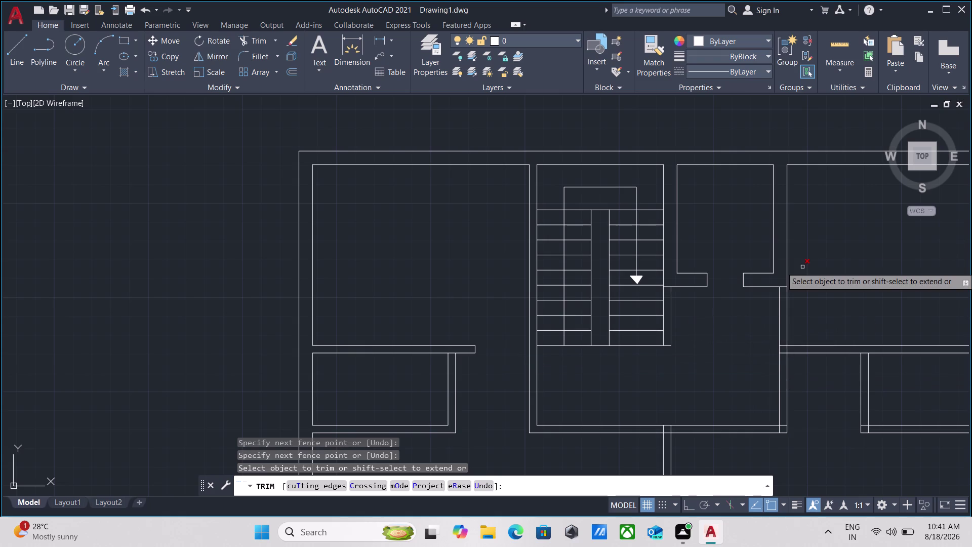
scroll(up, 3)
scroll(down, 3)
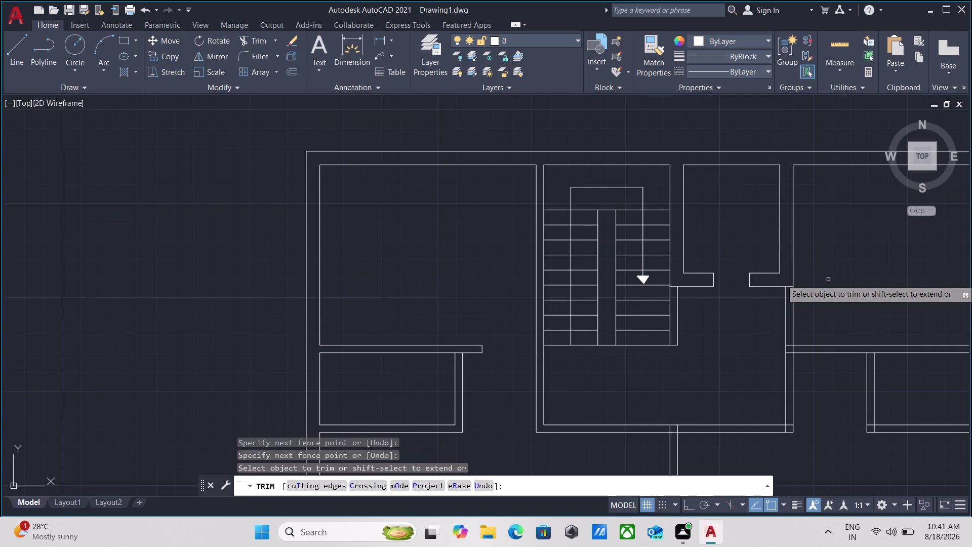
scroll(up, 3)
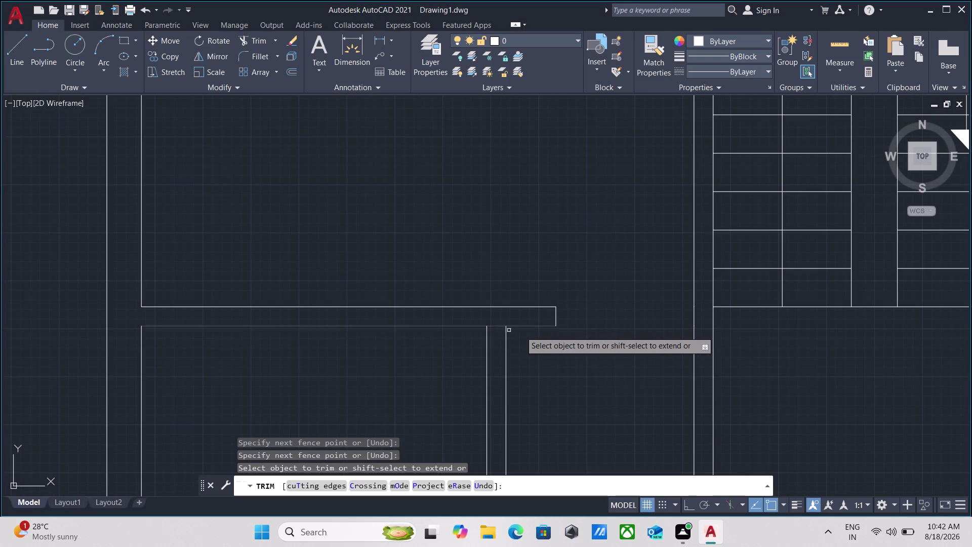
click(493, 333)
click(493, 317)
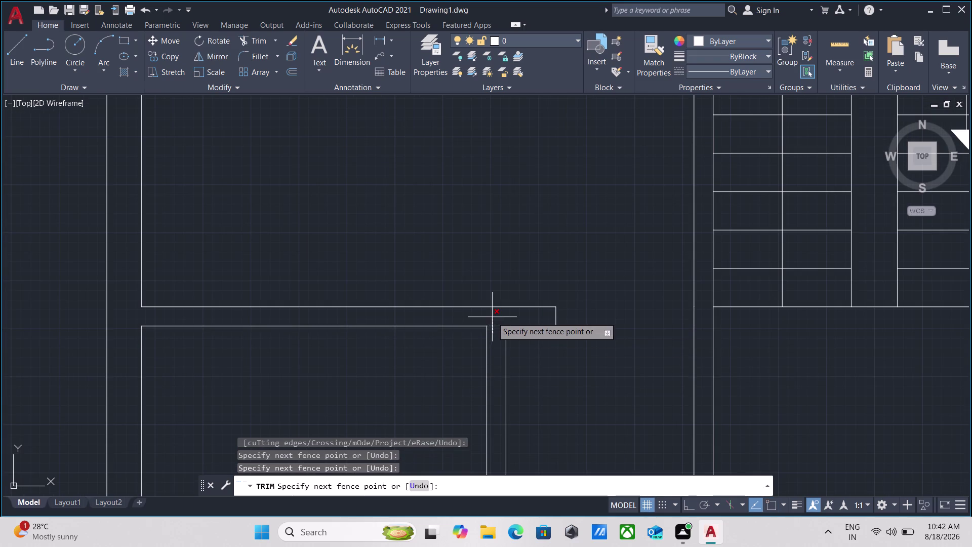
scroll(down, 3)
middle_drag(517, 361, 522, 345)
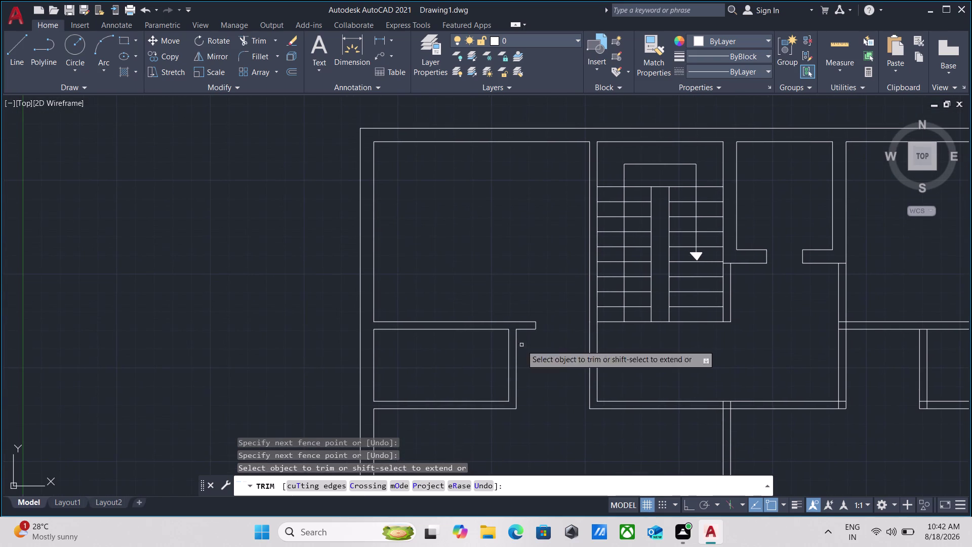
scroll(up, 3)
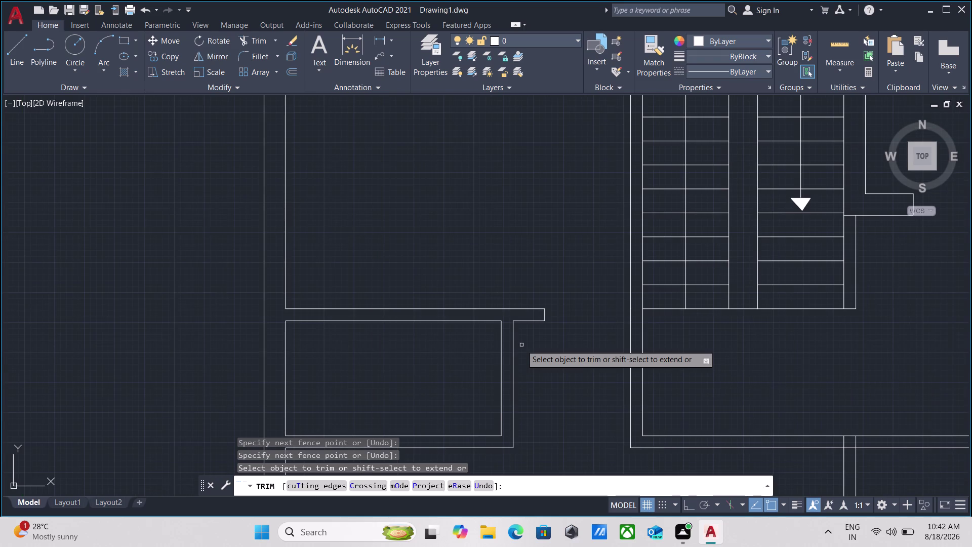
key(Escape)
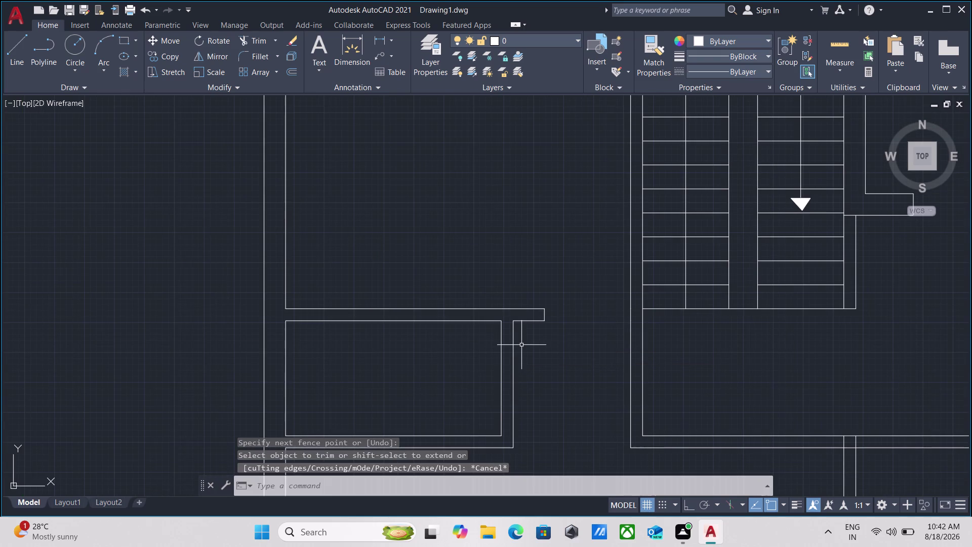
key(l)
key(Return)
With Ortho on, draw a horizontal line joining the two jamb ends across the 5' opening.
scroll(up, 3)
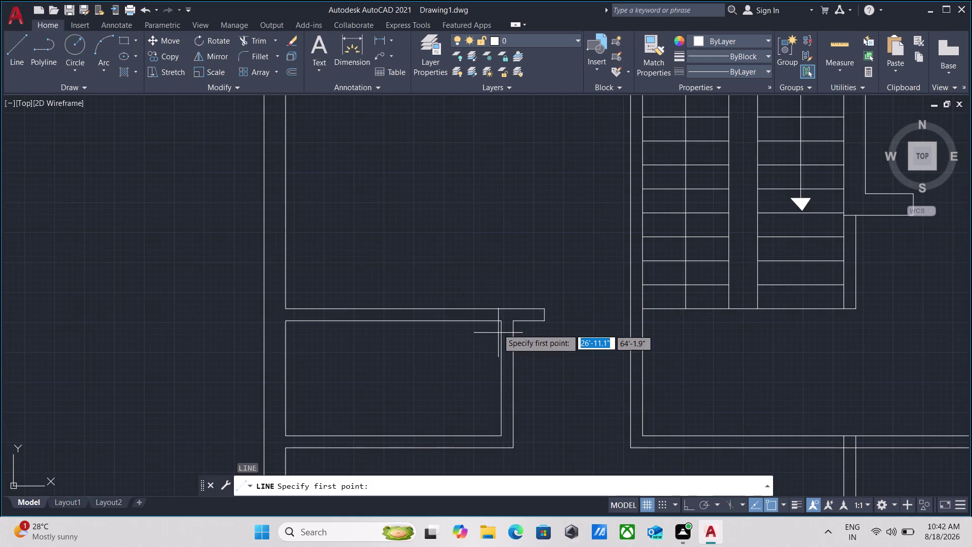
scroll(up, 3)
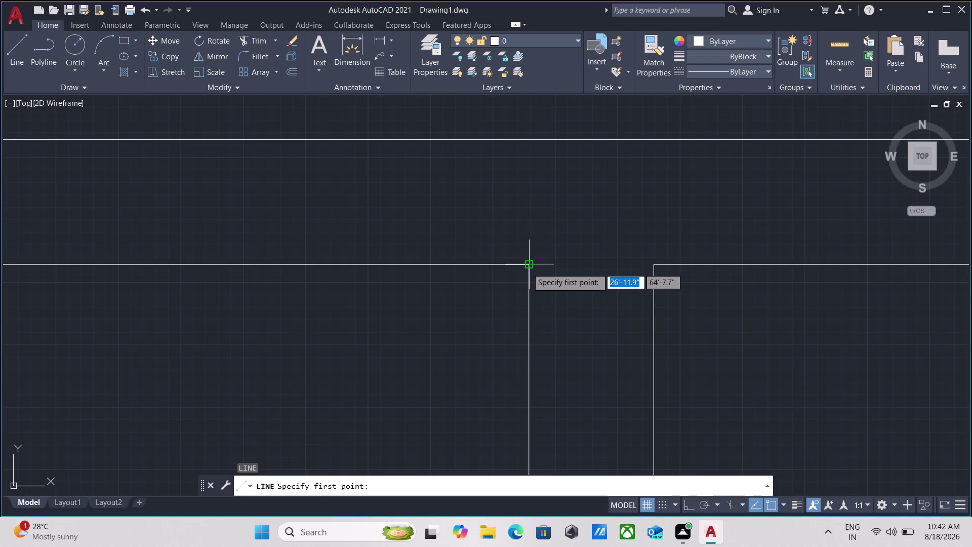
click(527, 268)
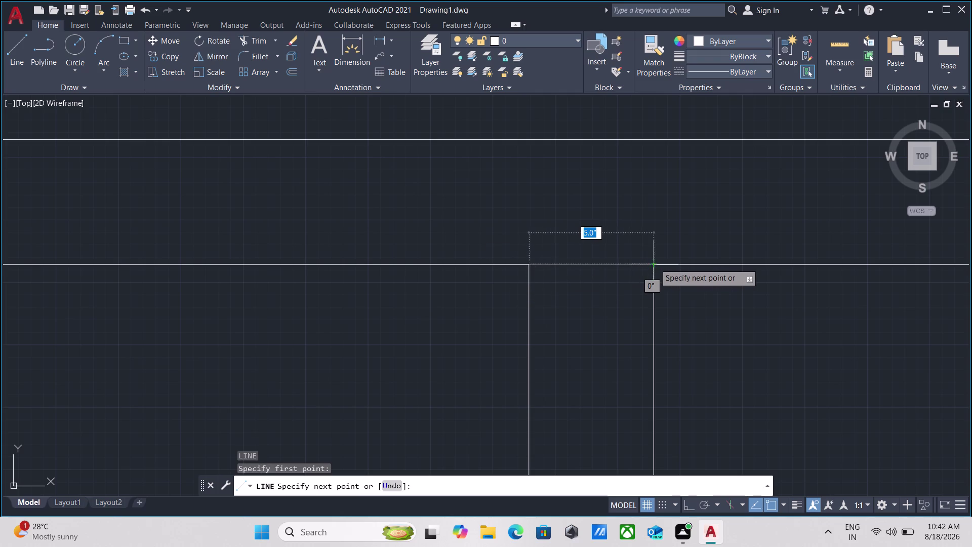
key(F8)
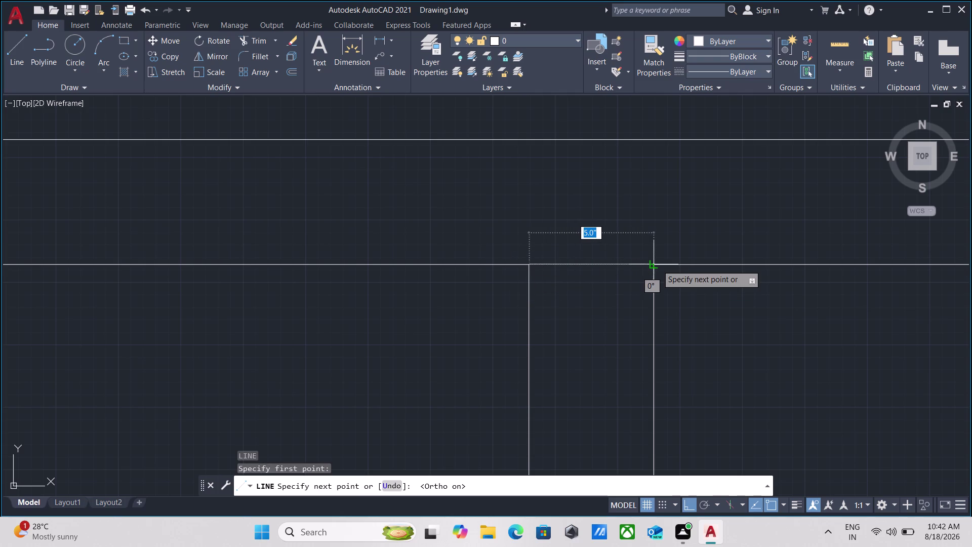
key(Escape)
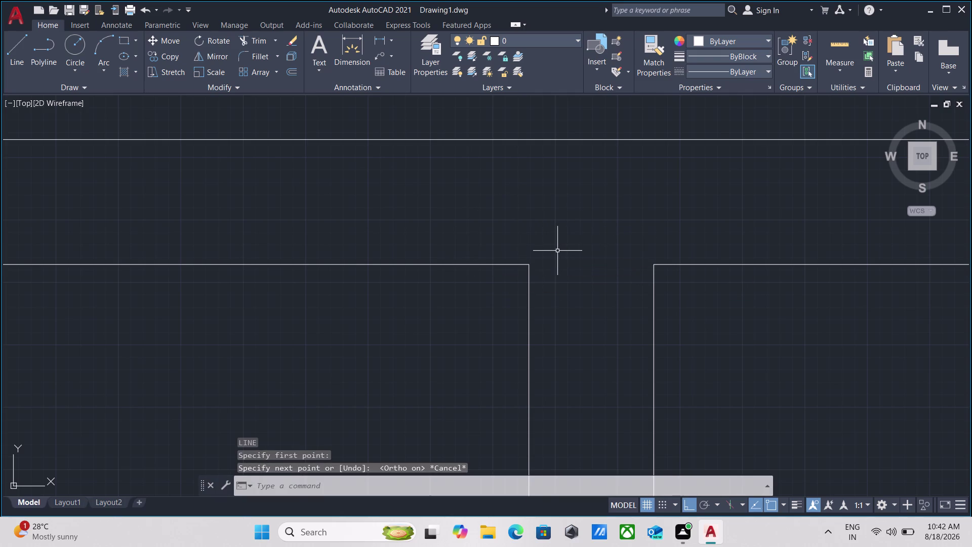
key(l)
key(Return)
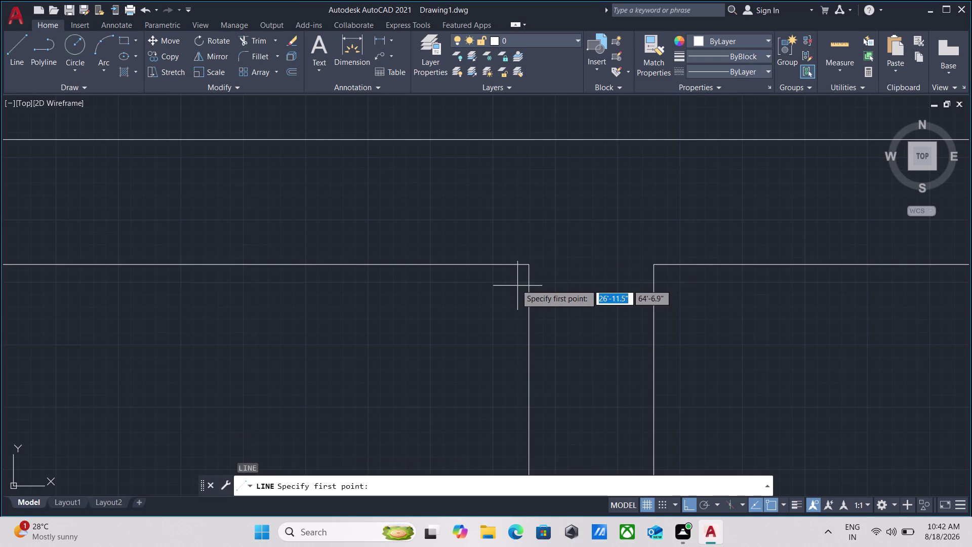
click(529, 265)
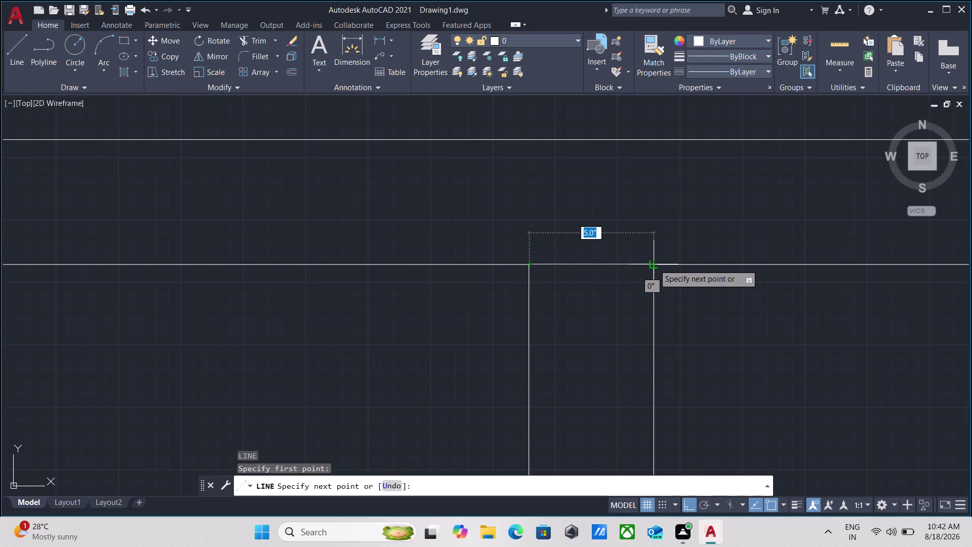
click(654, 265)
key(Escape)
click(626, 277)
click(596, 246)
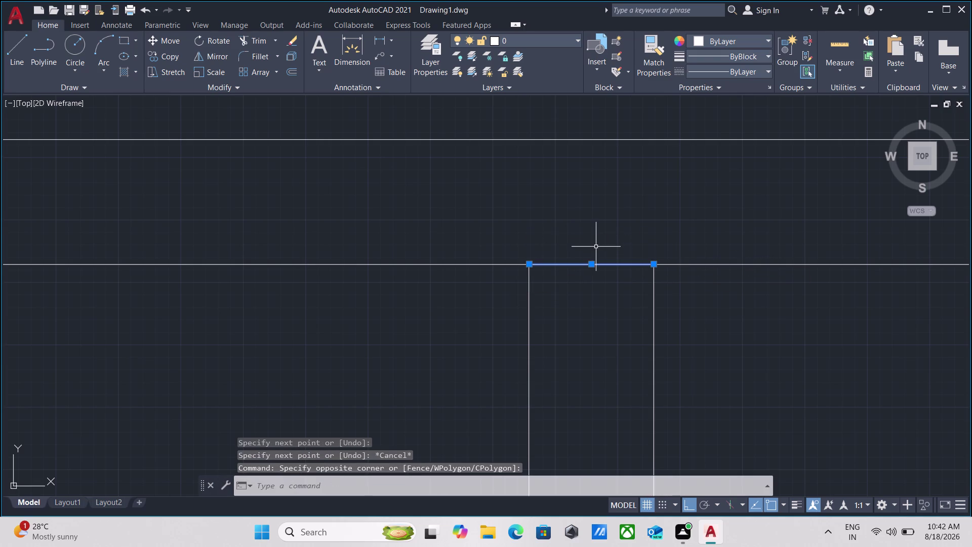
Offset the closing line 2' downward to create a parallel copy.
key(o)
key(Return)
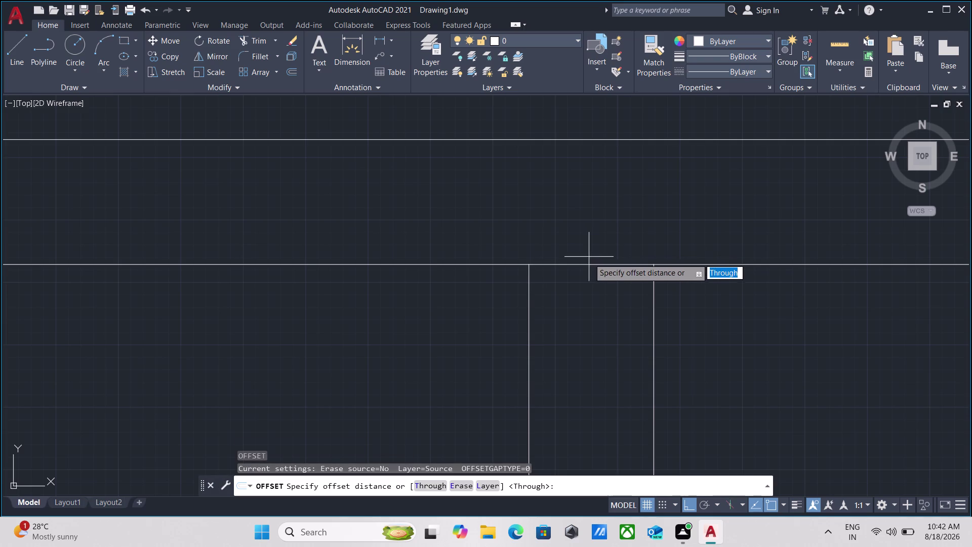
click(592, 265)
click(589, 319)
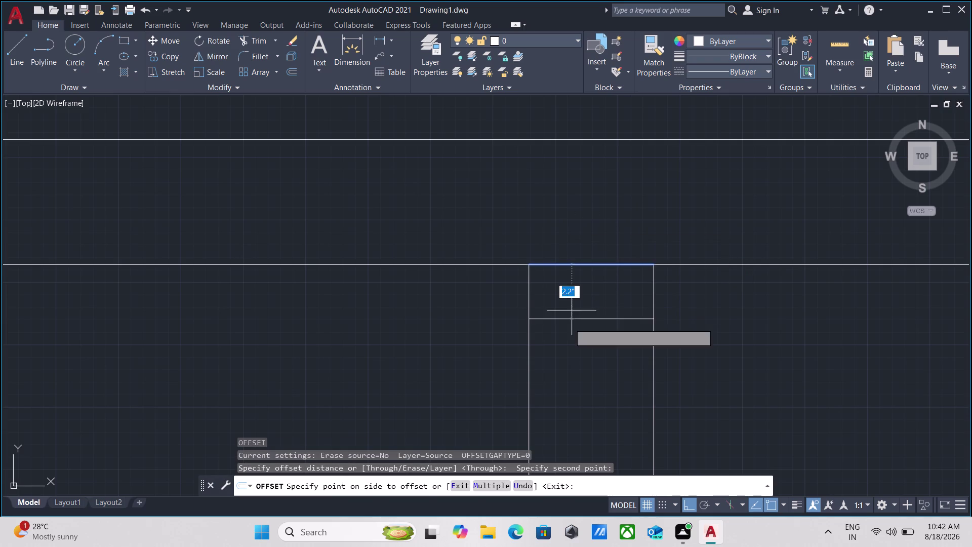
key(2)
key(apostrophe)
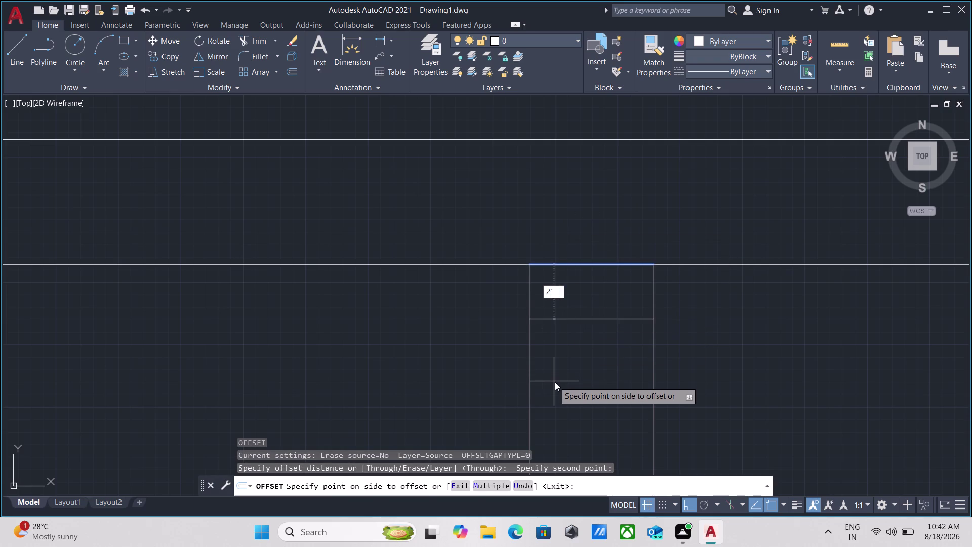
key(Return)
scroll(down, 3)
scroll(down, 3)
middle_drag(721, 393, 666, 321)
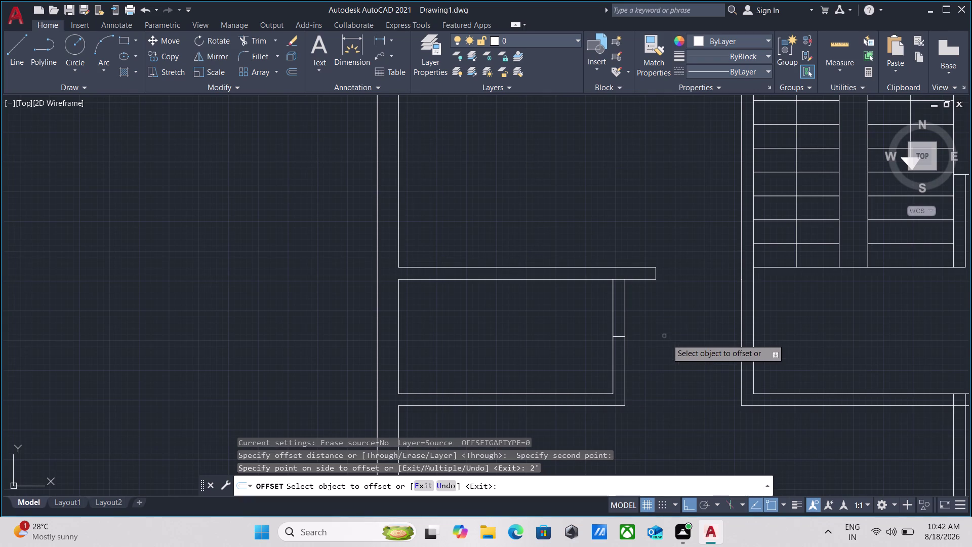
scroll(up, 3)
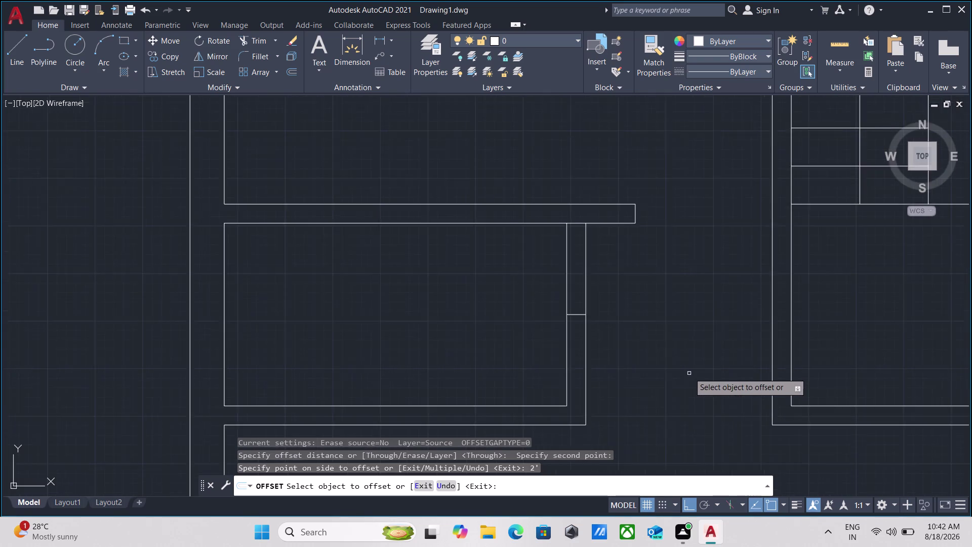
scroll(down, 3)
key(Escape)
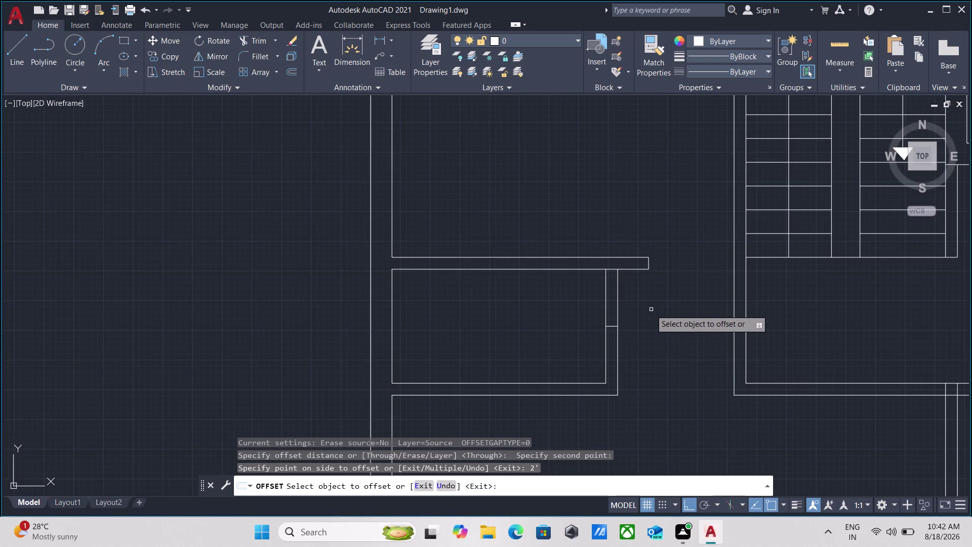
Fence-trim the wall lines to open the doorway near the stair block.
text(tr)
key(Return)
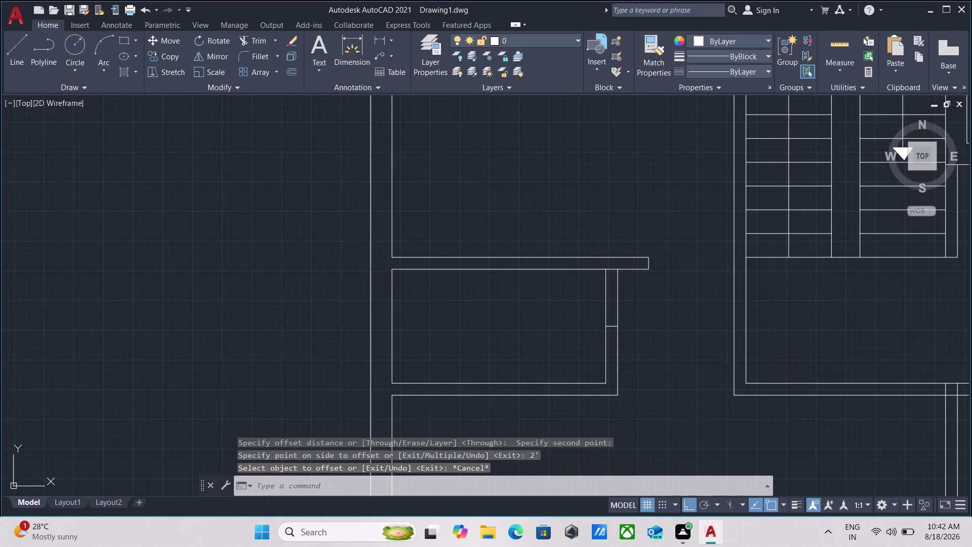
click(638, 307)
click(552, 295)
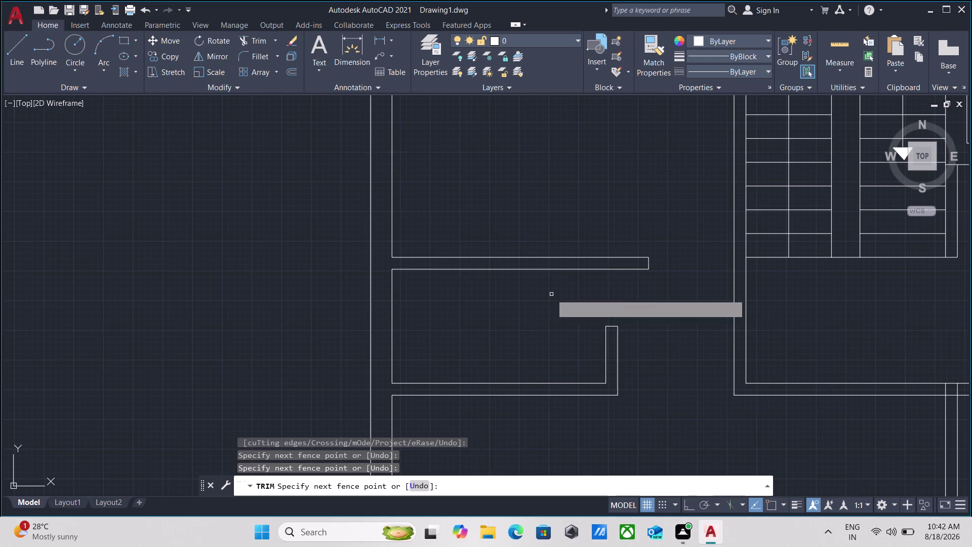
key(Escape)
scroll(down, 3)
middle_drag(635, 347, 624, 263)
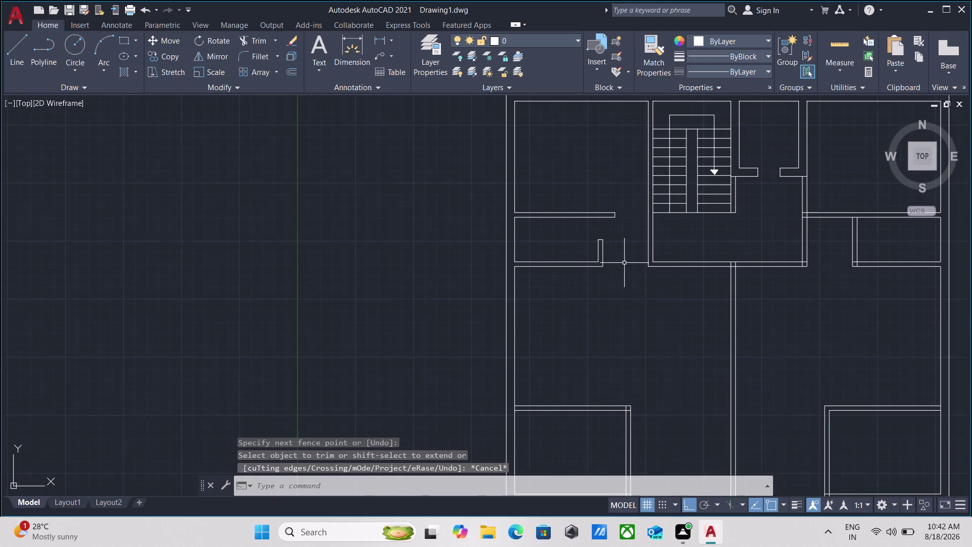
Pan and zoom to the wall junction right of the stairs.
middle_drag(802, 272, 574, 355)
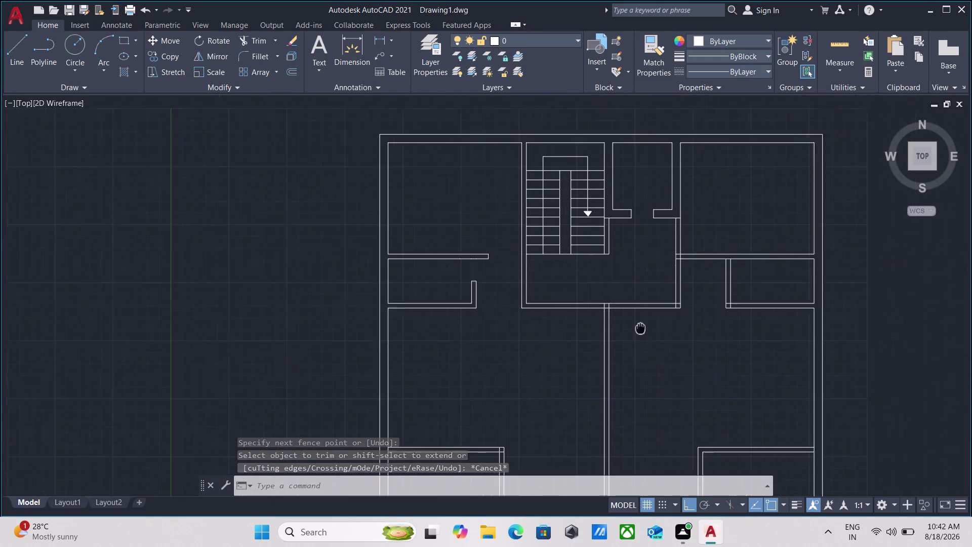
middle_drag(574, 356, 565, 359)
scroll(up, 3)
scroll(up, 3)
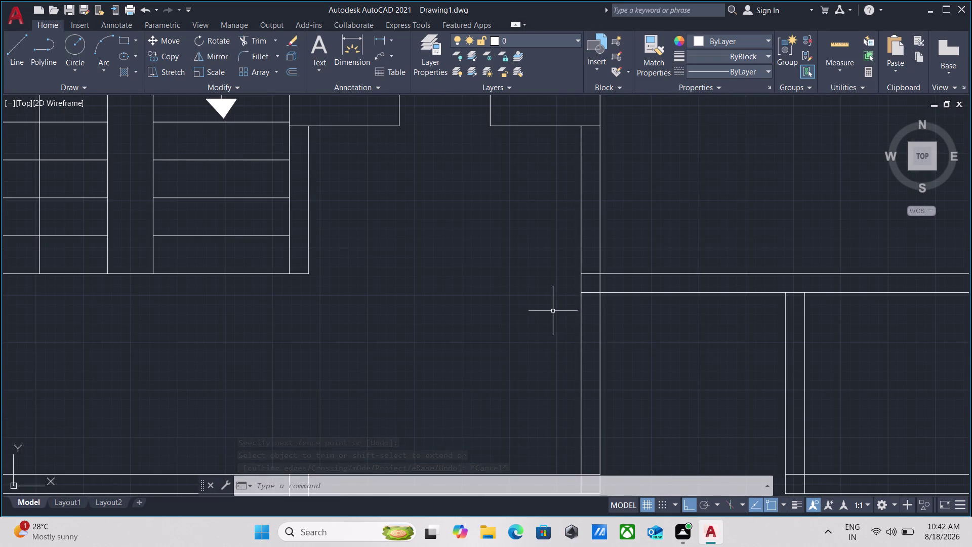
scroll(up, 3)
middle_drag(632, 338, 631, 385)
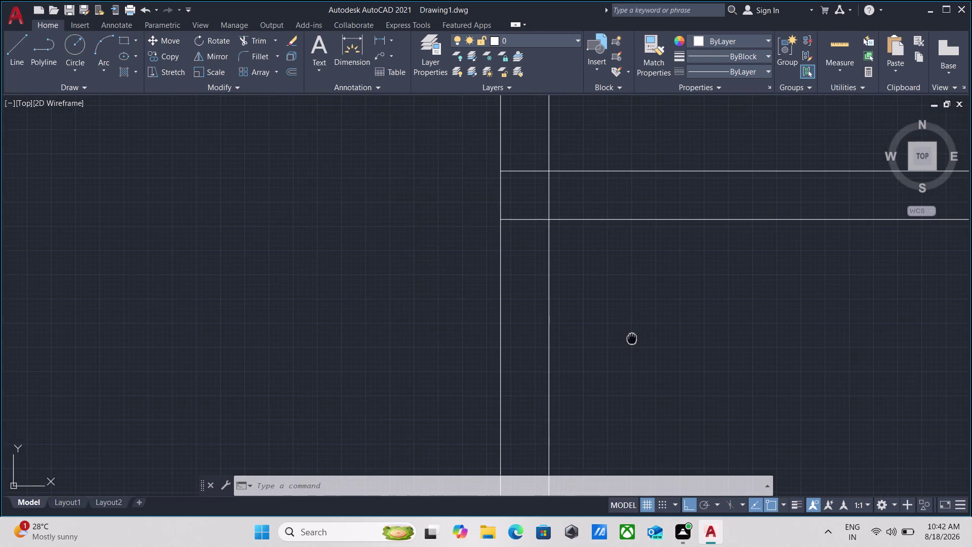
middle_drag(631, 386, 630, 406)
scroll(down, 3)
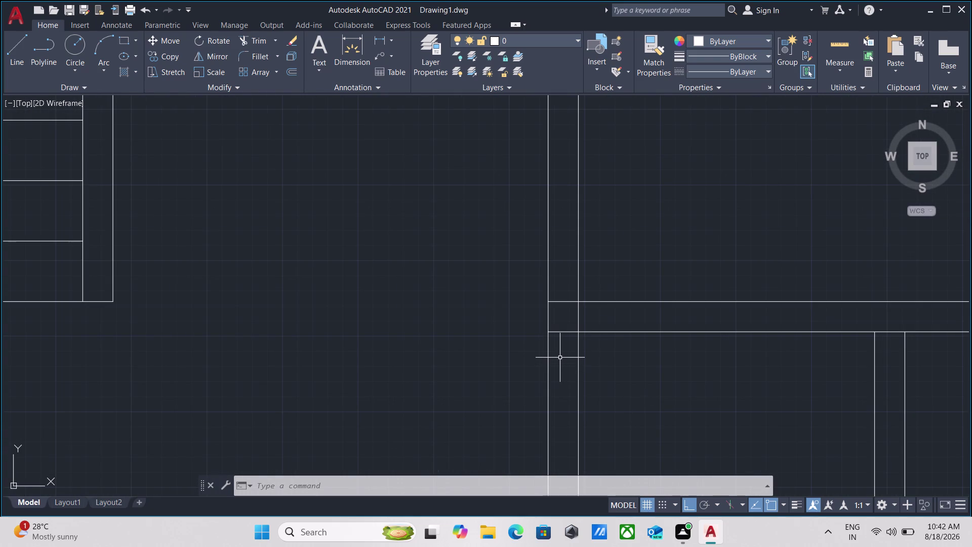
Trim the wall line pieces between the horizontal double walls at the vertical wall.
text(tr)
key(Return)
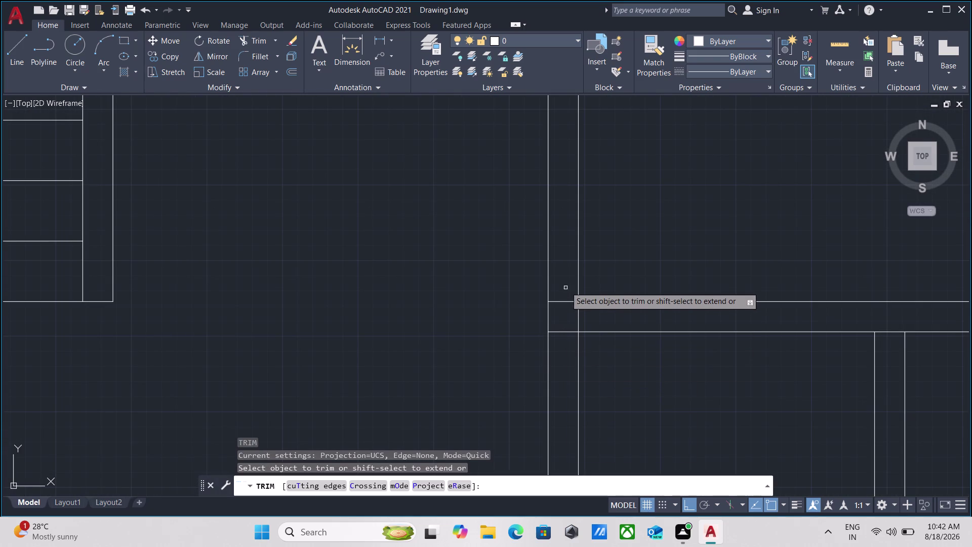
click(565, 286)
click(567, 354)
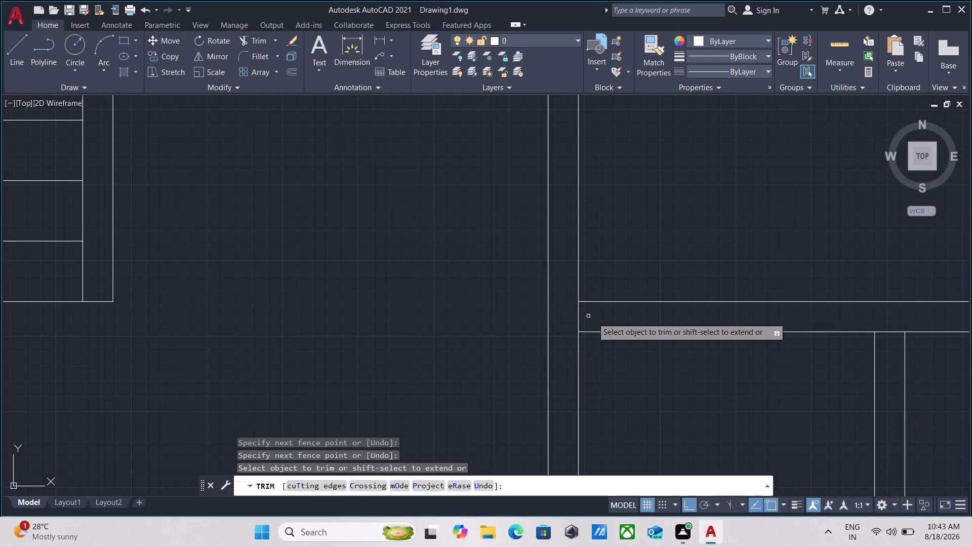
click(593, 317)
click(549, 311)
key(Escape)
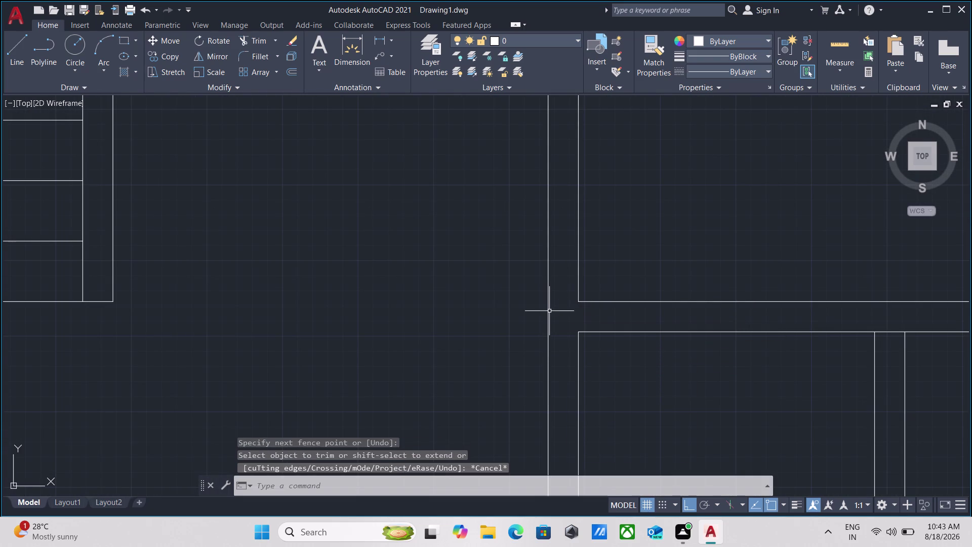
key(l)
key(Return)
scroll(up, 3)
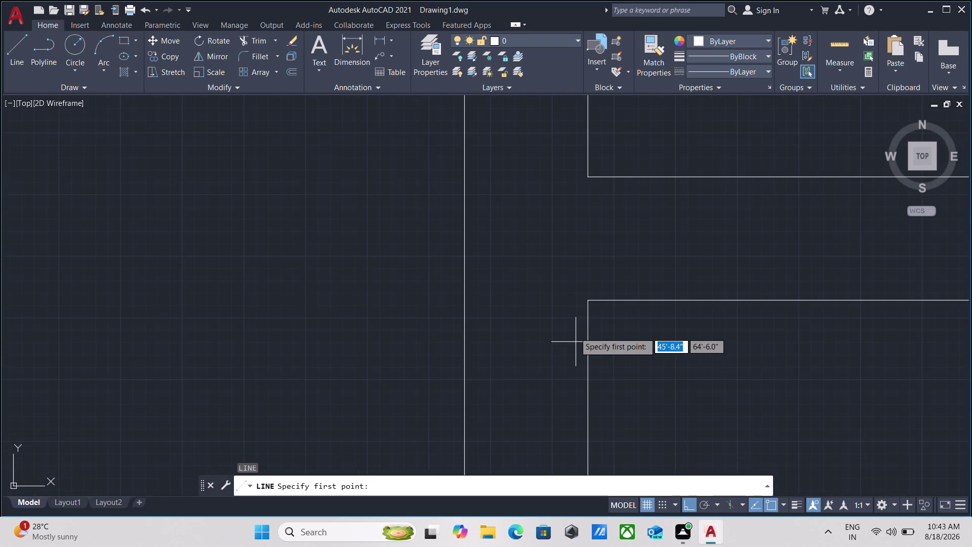
Draw a vertical line closing the 5' wall opening between the wall ends.
click(590, 304)
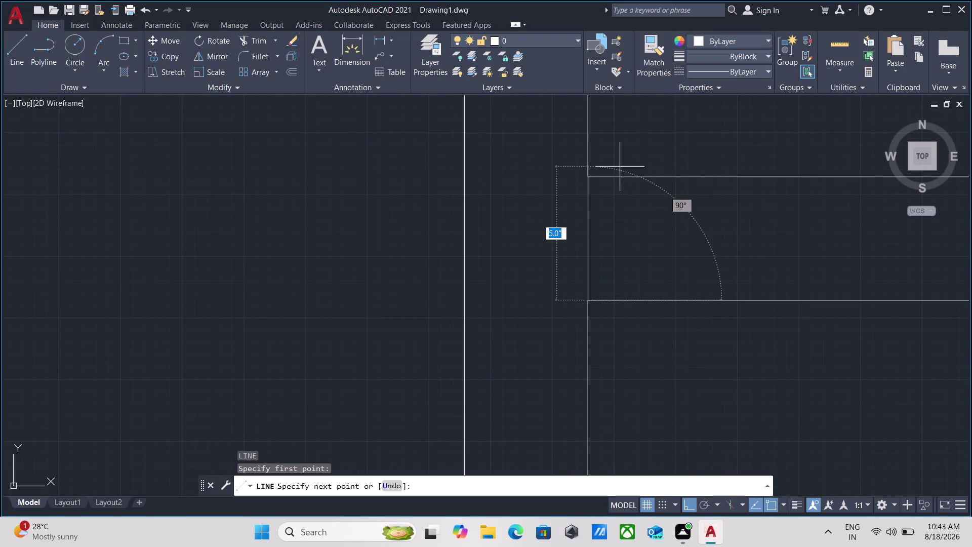
click(588, 179)
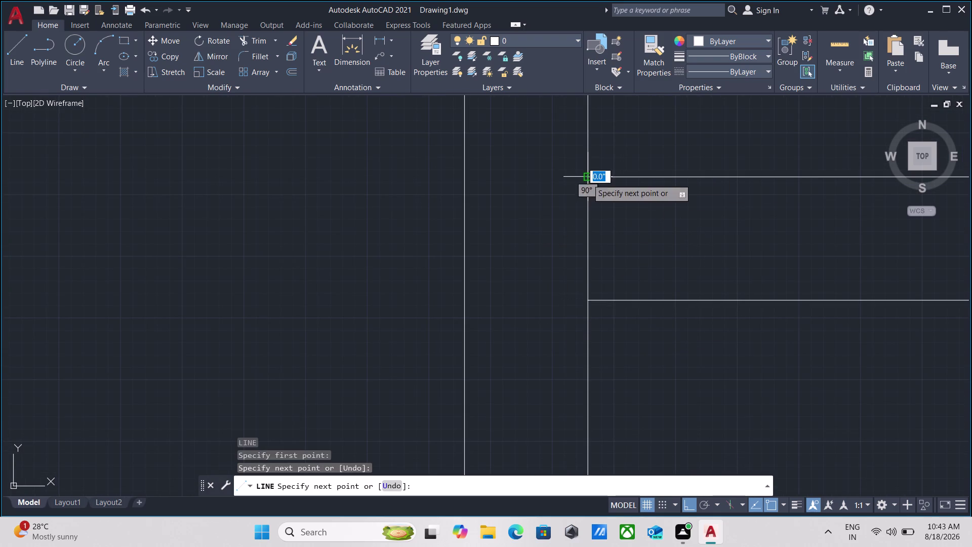
key(Escape)
click(607, 253)
click(558, 230)
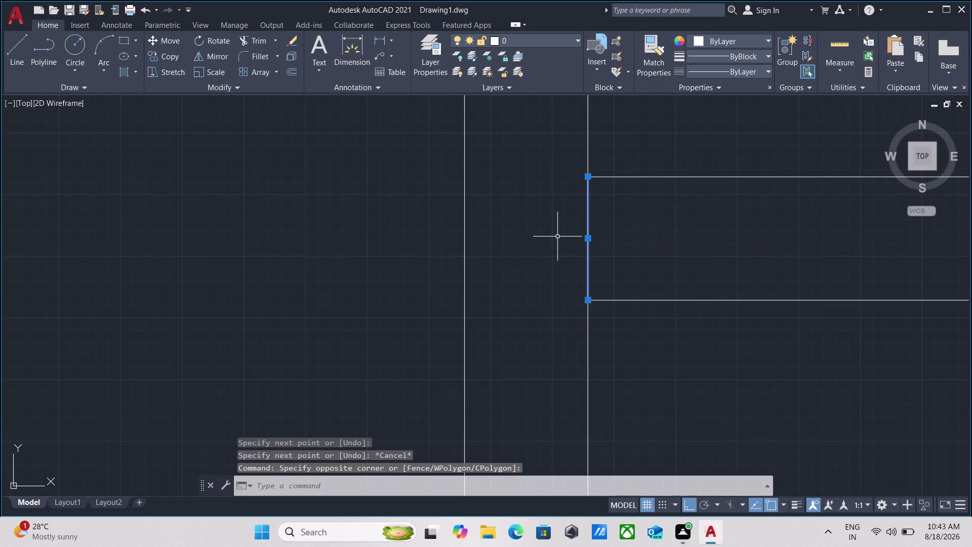
Offset the closing line 3' to the right.
key(o)
key(Return)
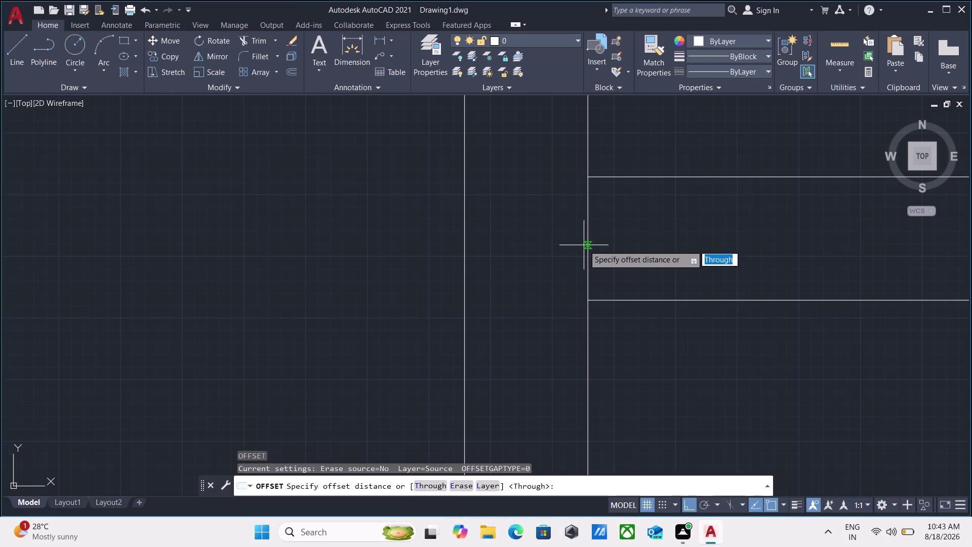
click(587, 237)
click(666, 243)
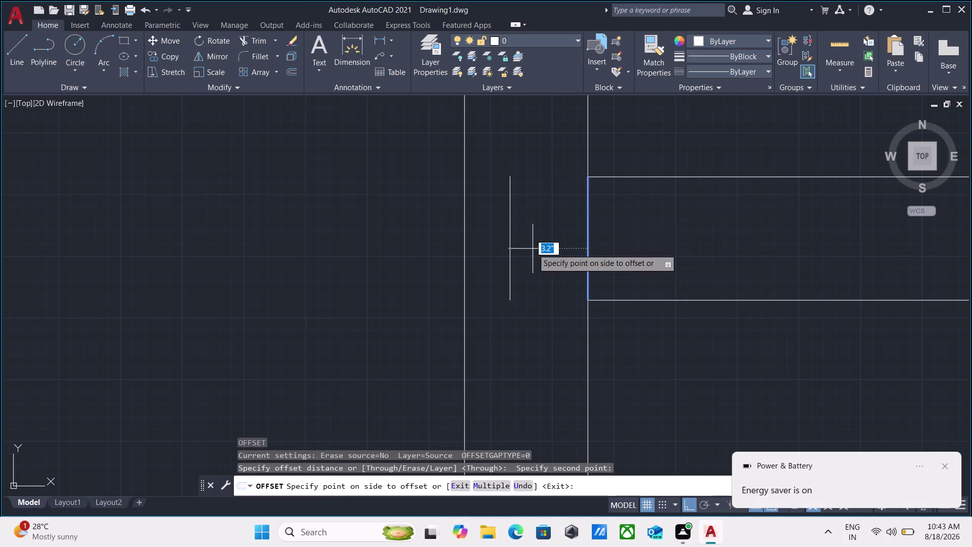
key(3)
key(apostrophe)
key(Return)
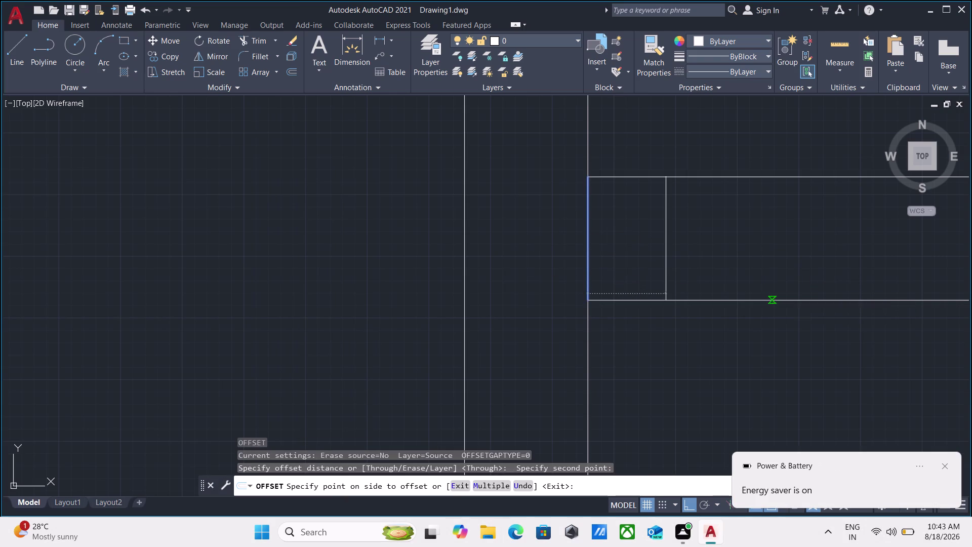
scroll(down, 3)
scroll(down, 3)
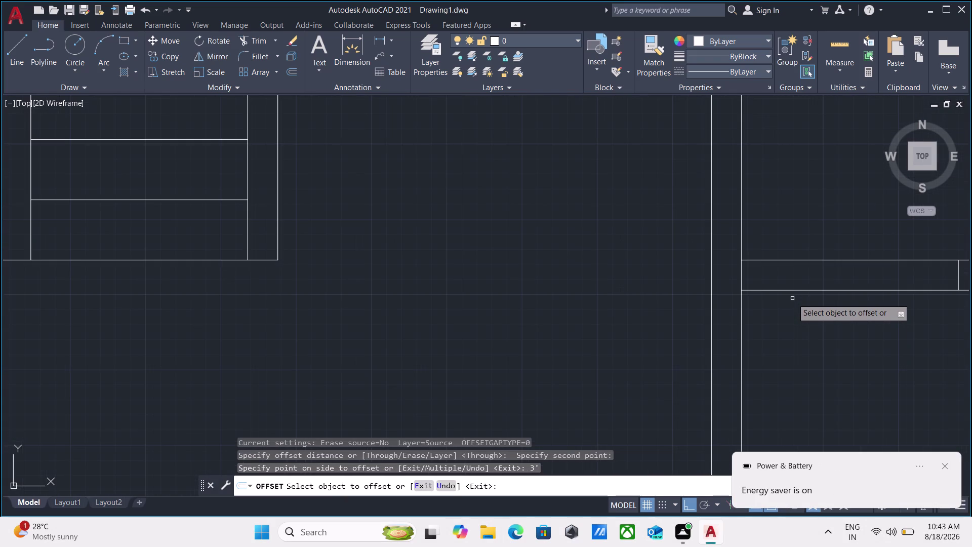